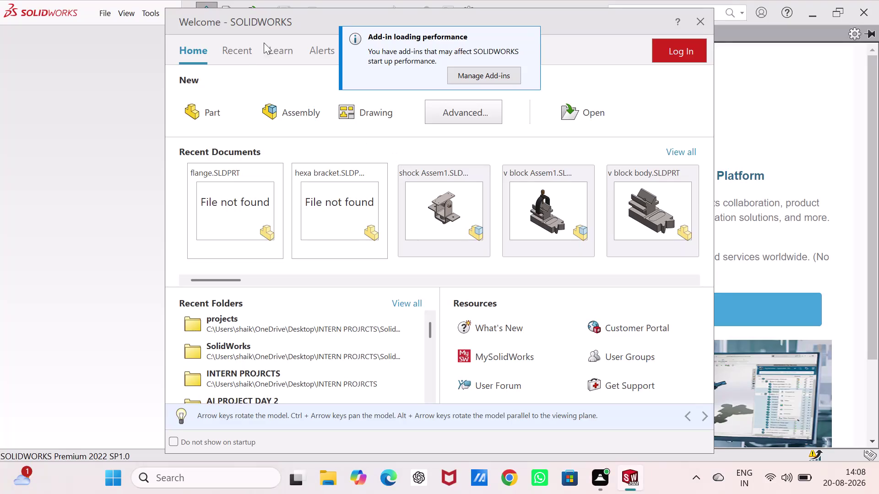
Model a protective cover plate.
Create a new blank part document from the Welcome dialog.
click(239, 100)
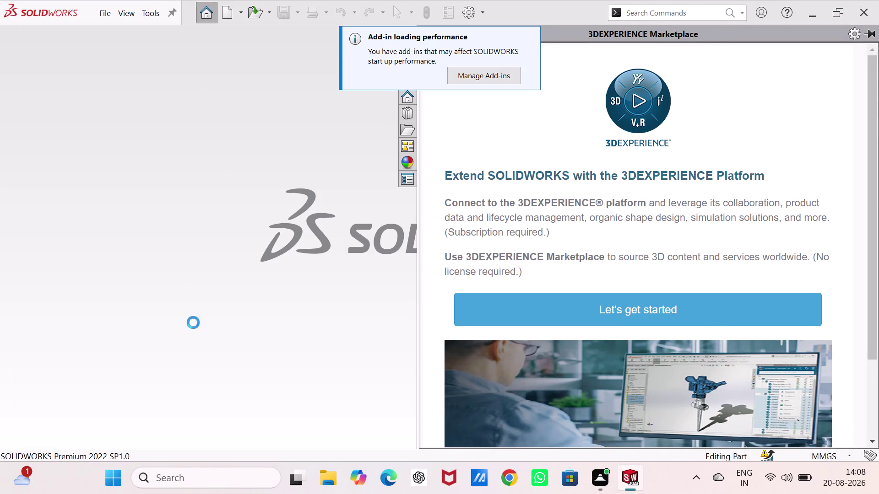
double_click(304, 202)
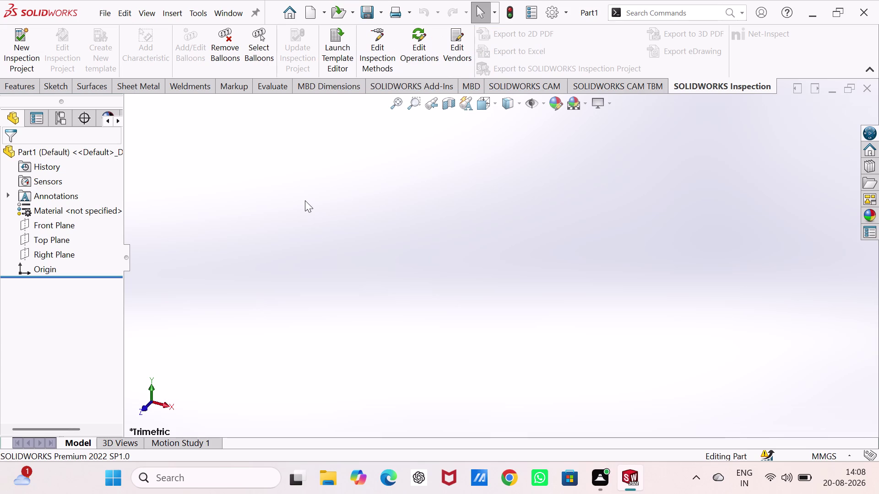
click(62, 82)
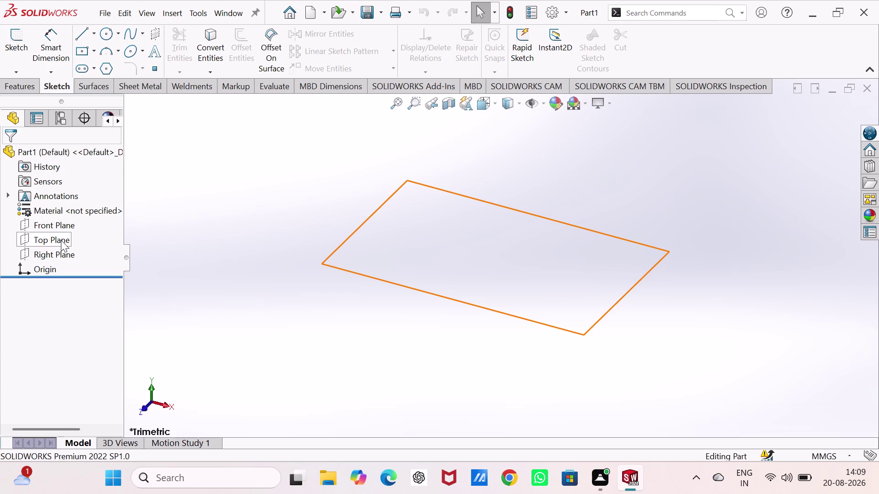
Start Sketch1 on the Top Plane.
click(61, 240)
click(72, 225)
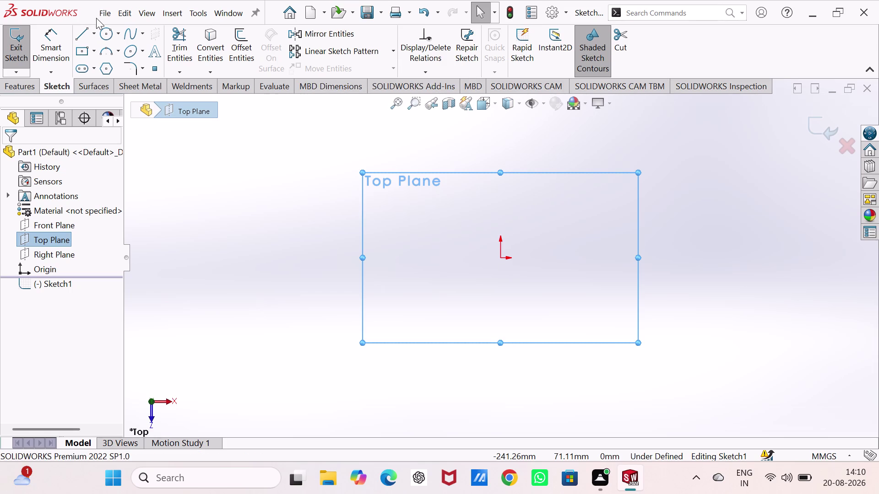
click(105, 28)
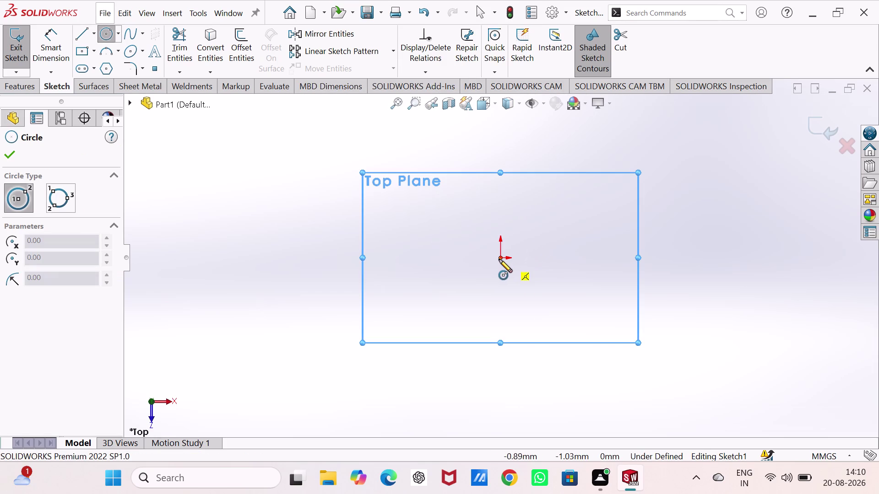
Draw two concentric circles centred on the origin.
click(502, 257)
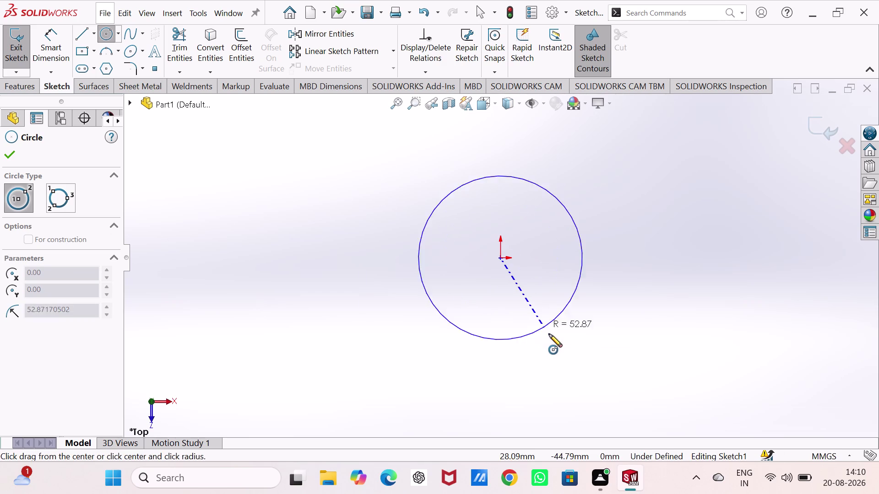
click(550, 334)
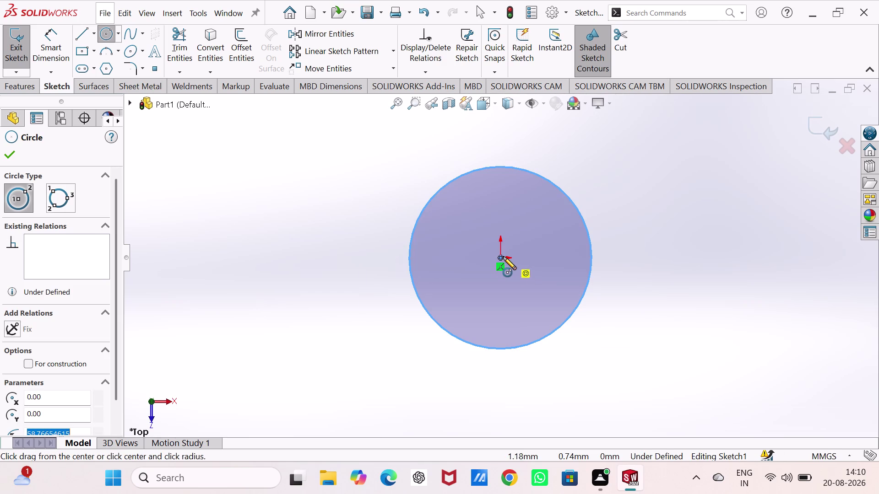
click(501, 257)
click(529, 301)
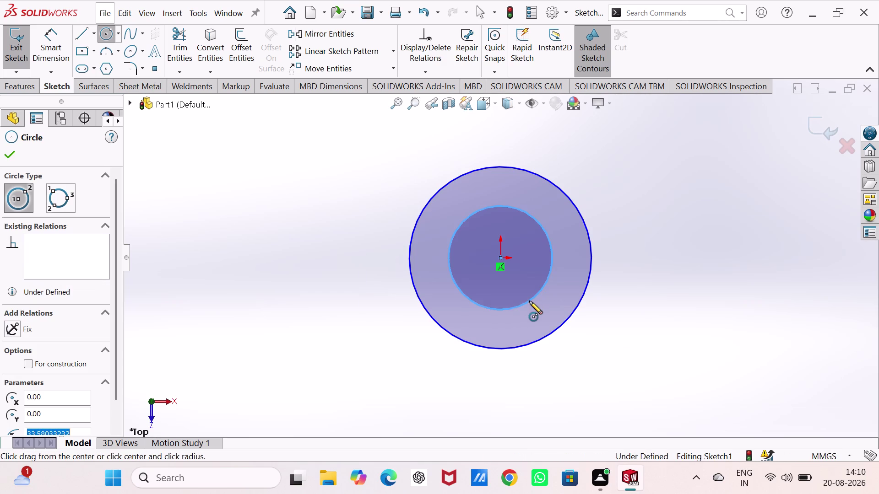
Dimension the inner circle to a 20 mm diameter.
right_drag(677, 279, 682, 127)
drag(546, 236, 559, 217)
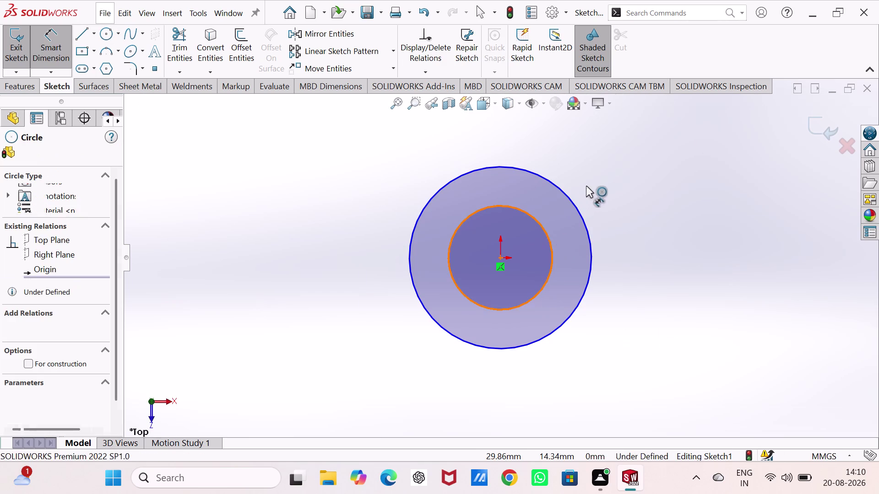
click(601, 160)
text(2)
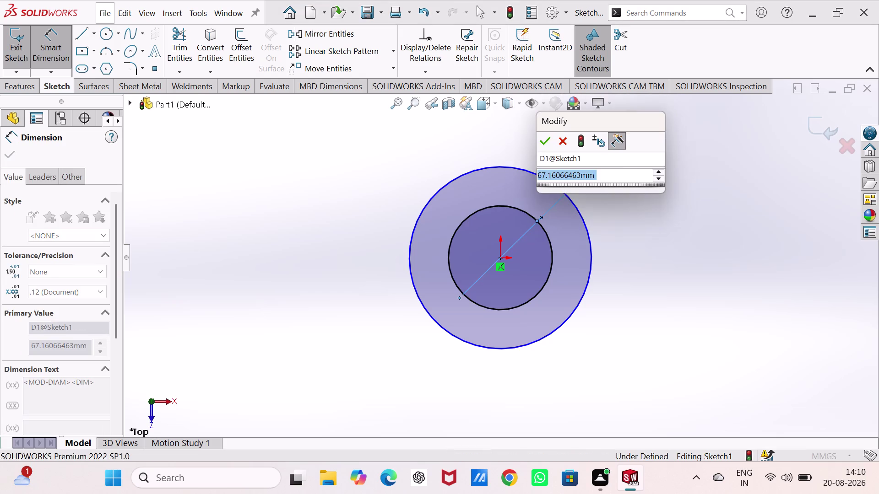
text(0)
key(Return)
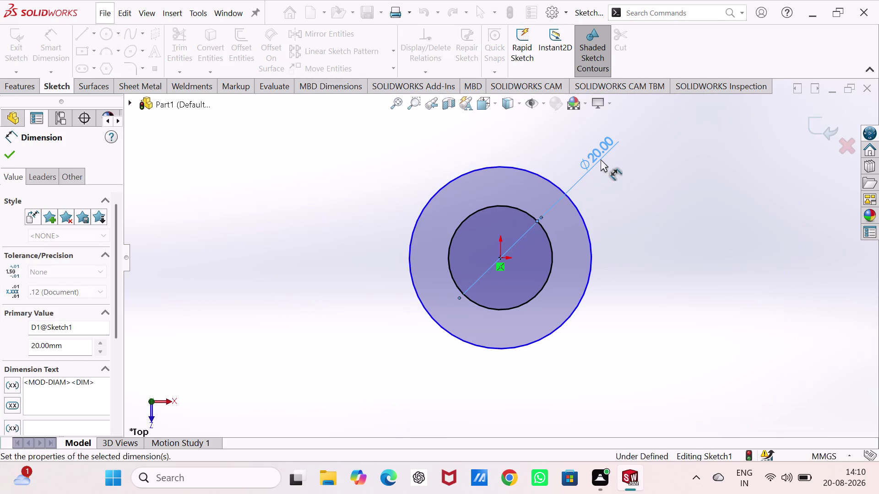
click(578, 205)
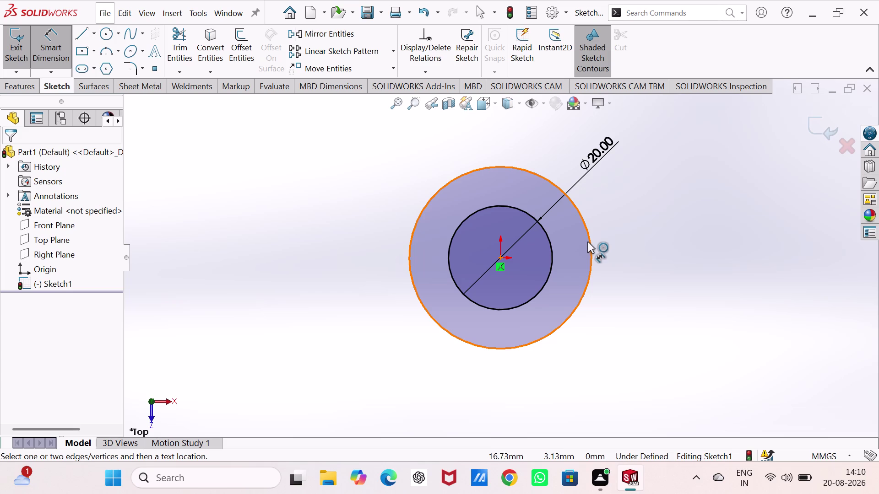
Dimension the outer circle to a 40 mm diameter.
click(591, 239)
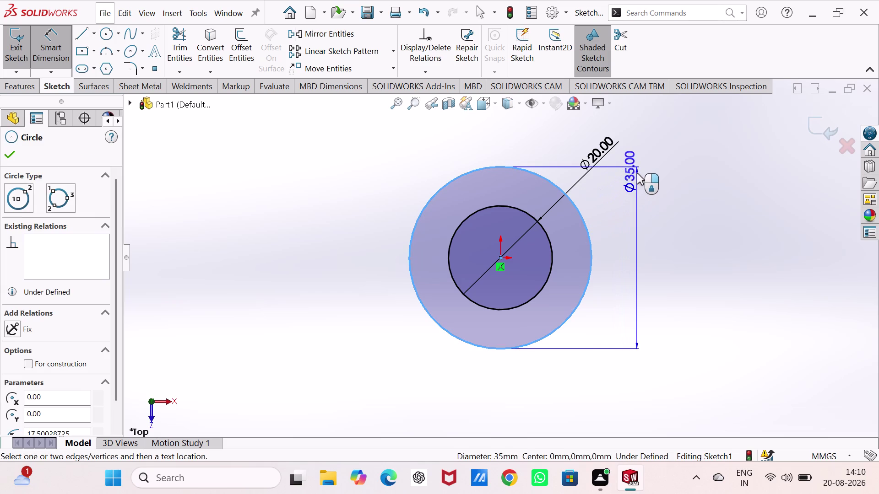
click(641, 151)
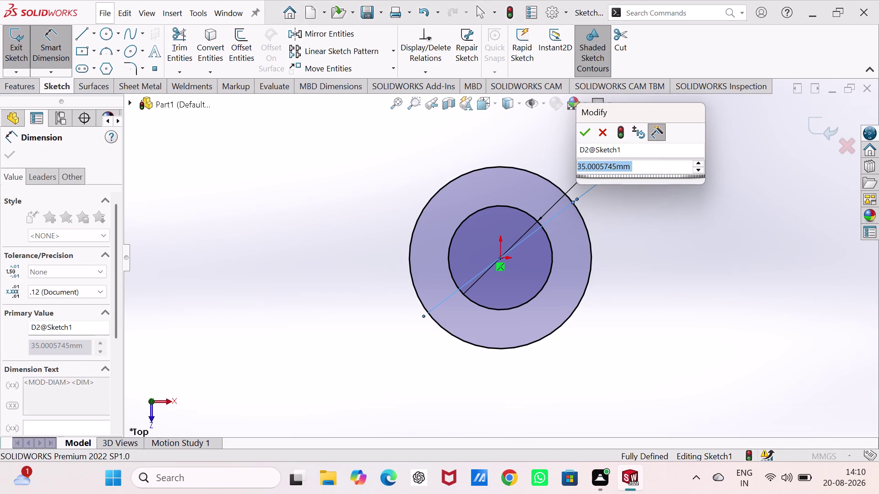
text(40)
key(Return)
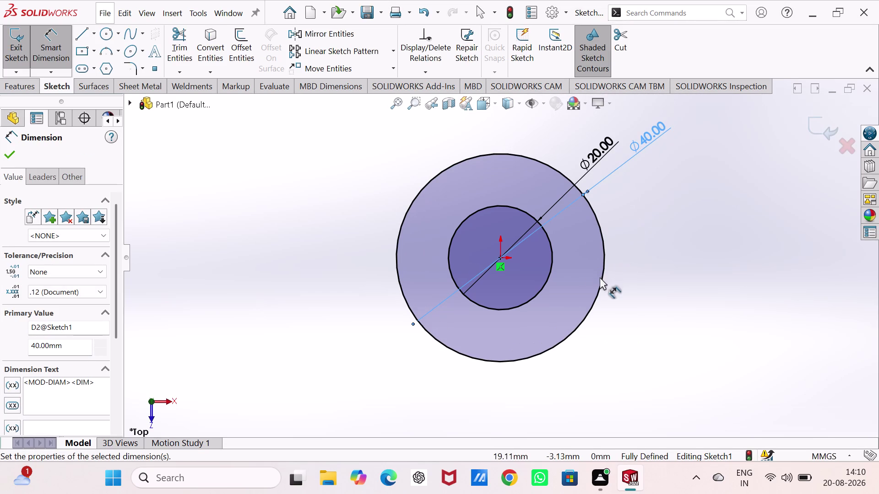
scroll(down, 3)
scroll(up, 3)
scroll(down, 3)
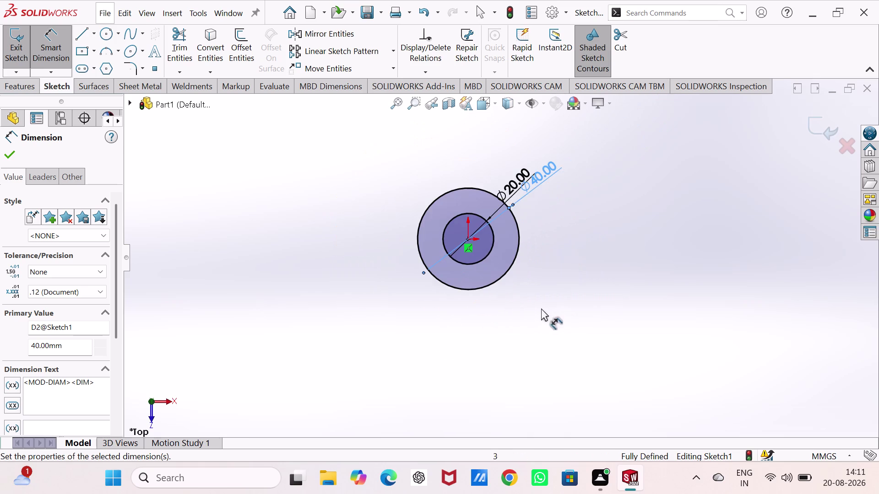
scroll(down, 3)
scroll(up, 3)
scroll(down, 3)
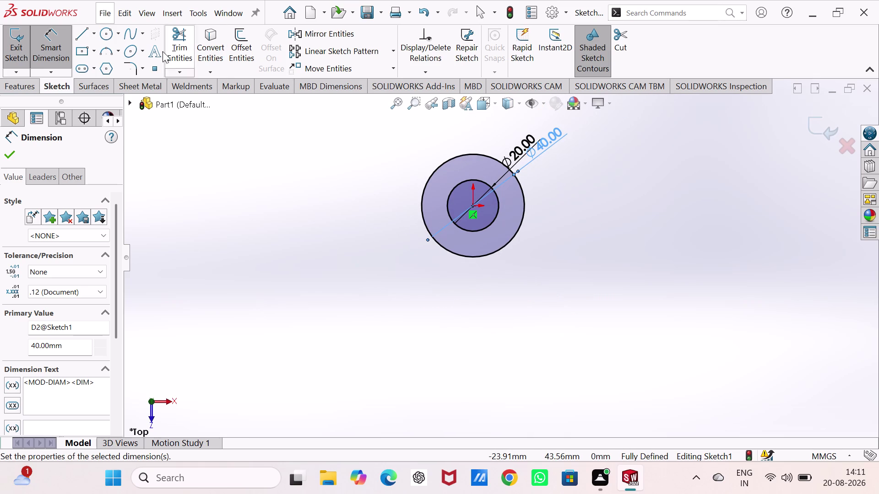
click(94, 31)
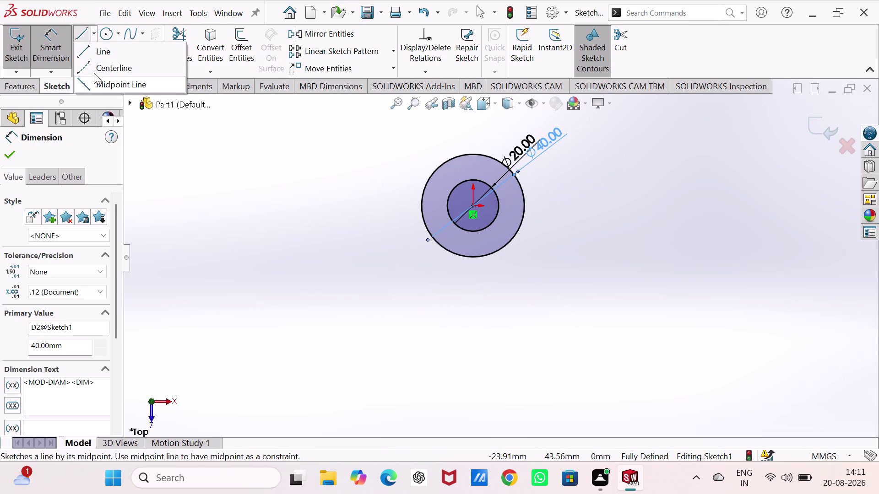
Draw a vertical centerline from the origin down well below the circles.
click(97, 66)
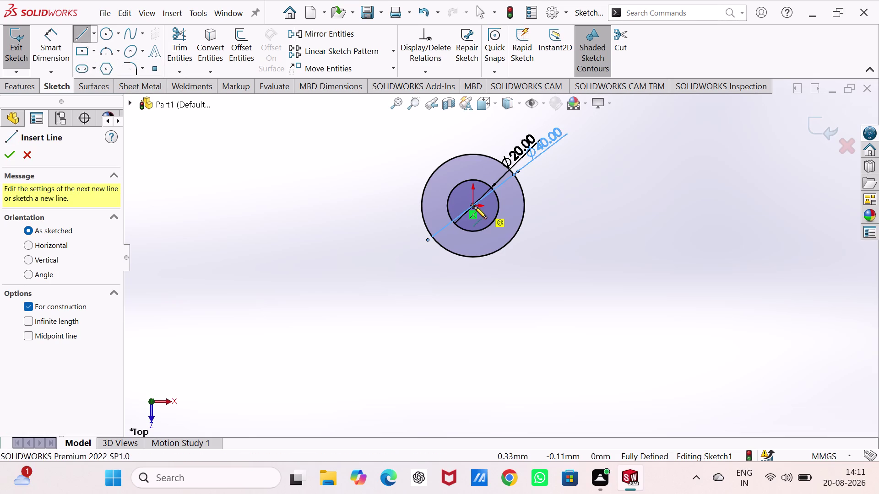
click(474, 206)
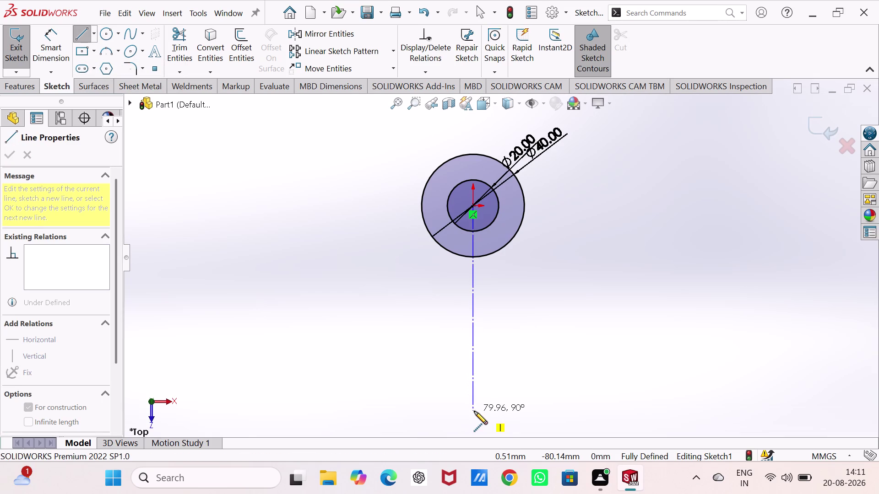
scroll(up, 3)
scroll(down, 3)
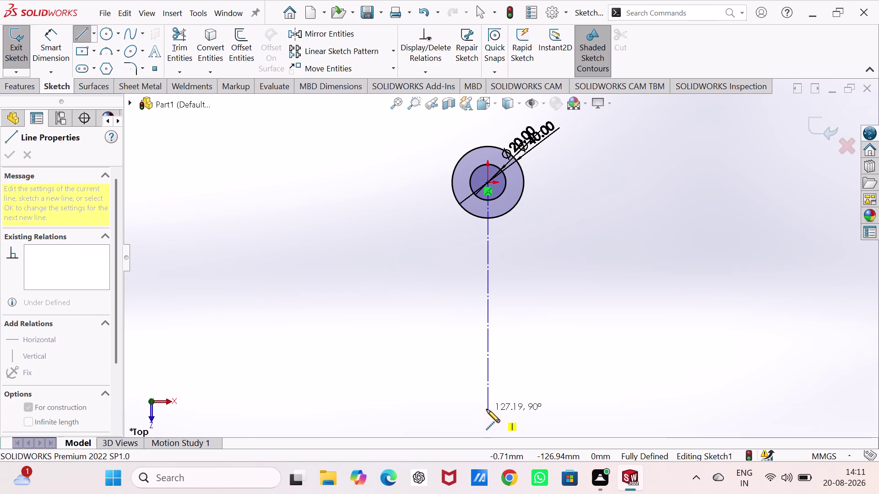
click(487, 409)
right_click(587, 272)
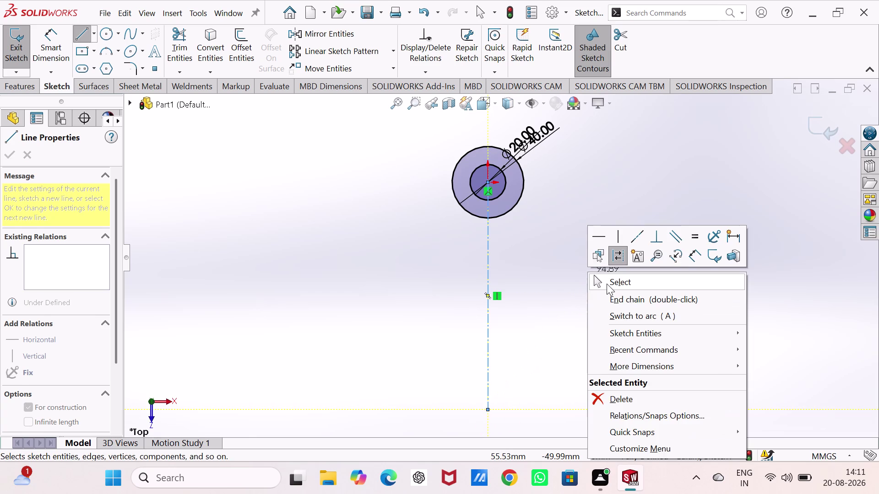
click(607, 283)
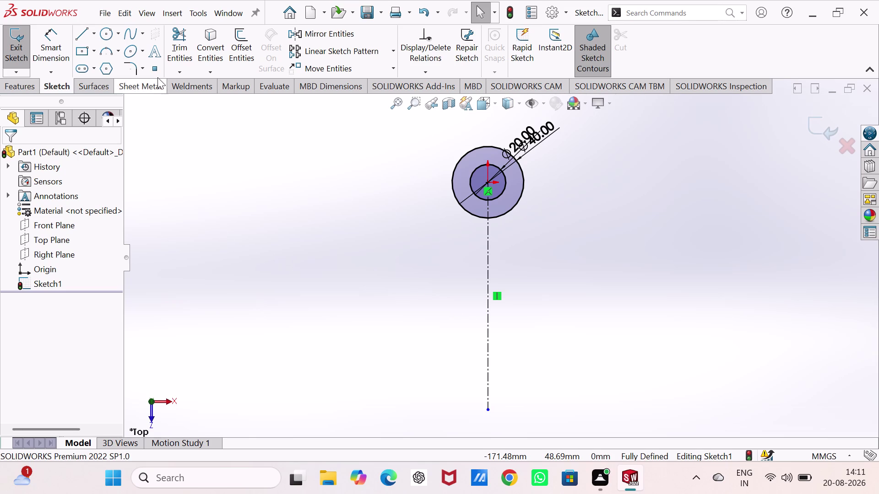
click(92, 30)
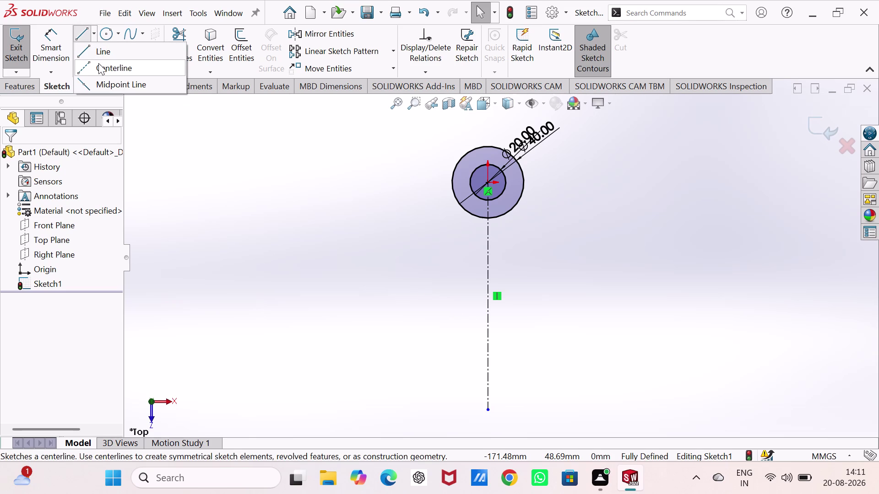
Draw three concentric circles around a new centre below-left of the origin.
click(104, 28)
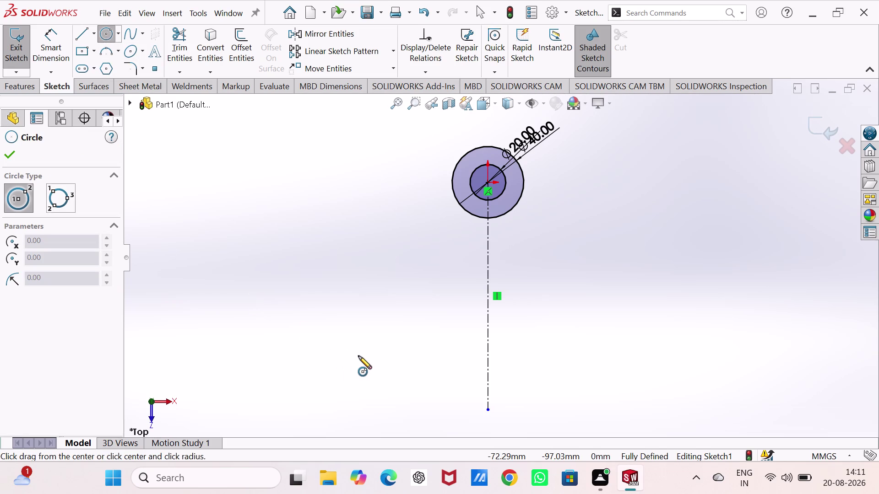
click(358, 356)
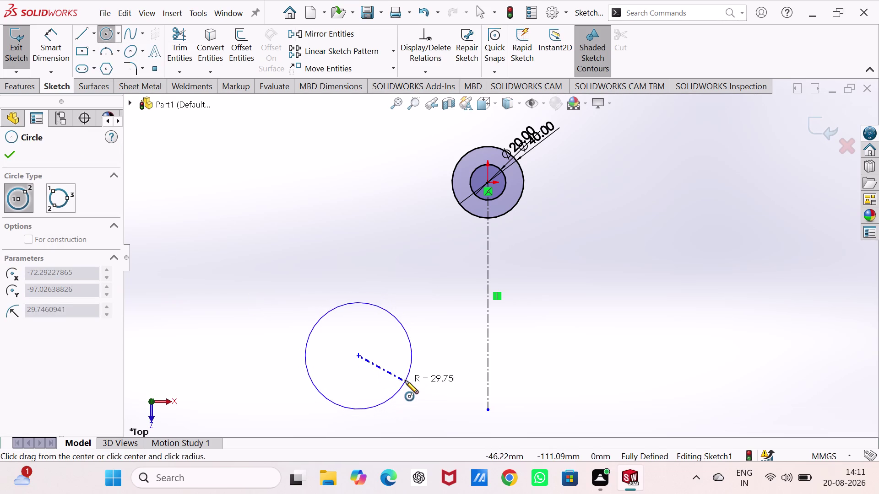
click(408, 379)
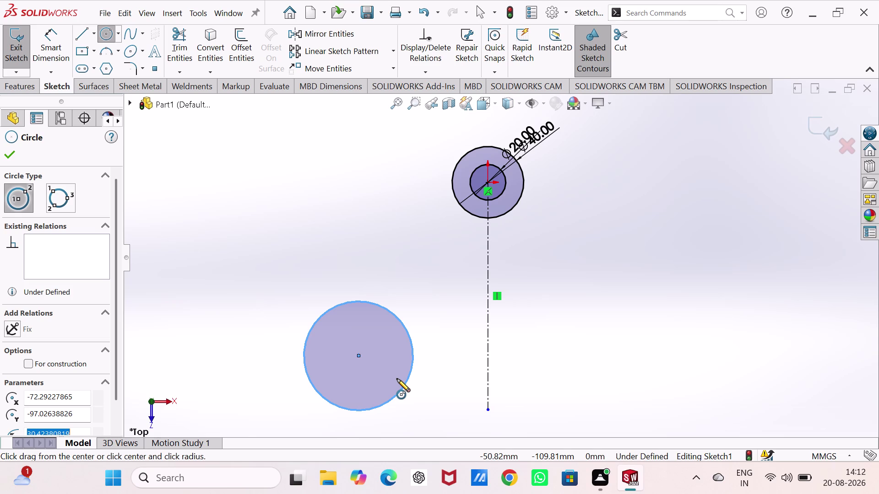
click(357, 355)
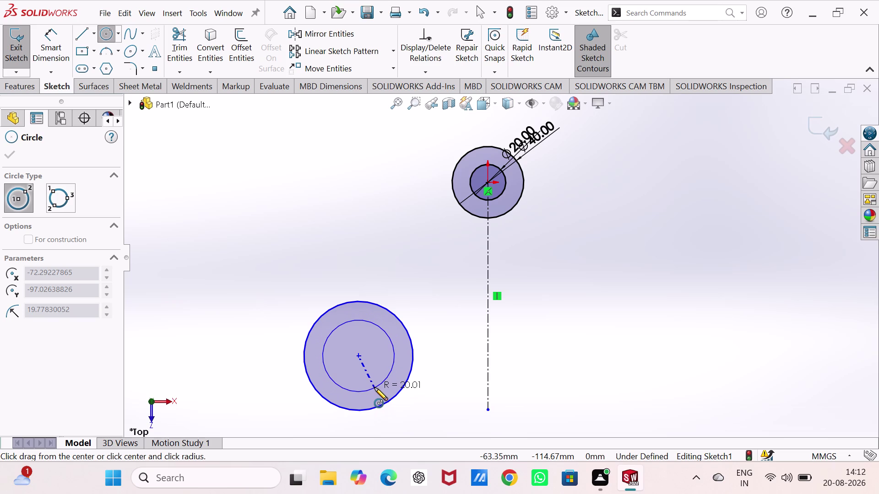
click(374, 388)
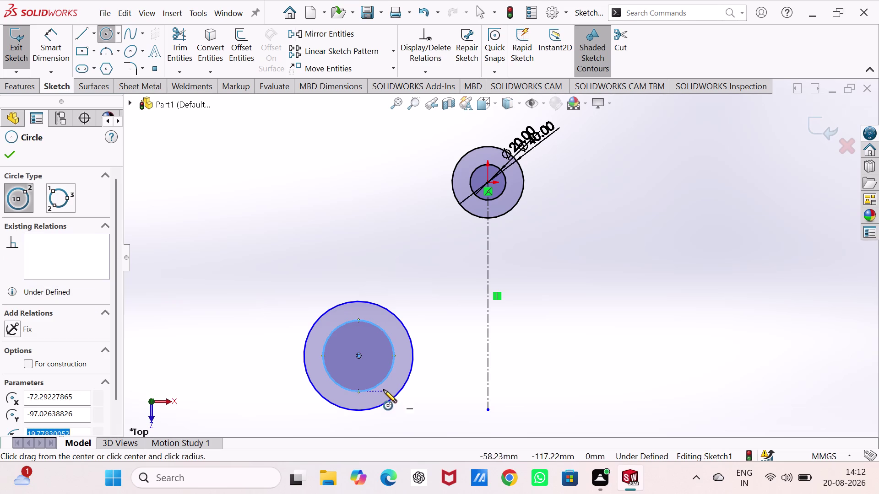
click(358, 356)
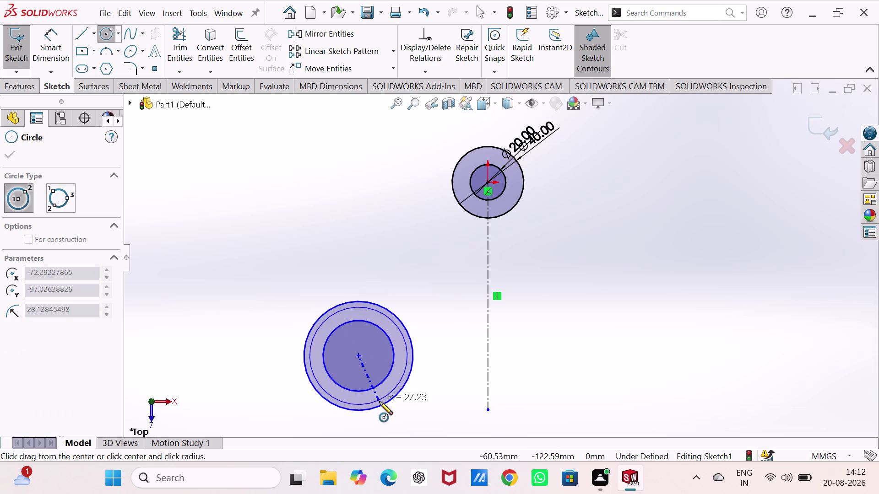
click(379, 397)
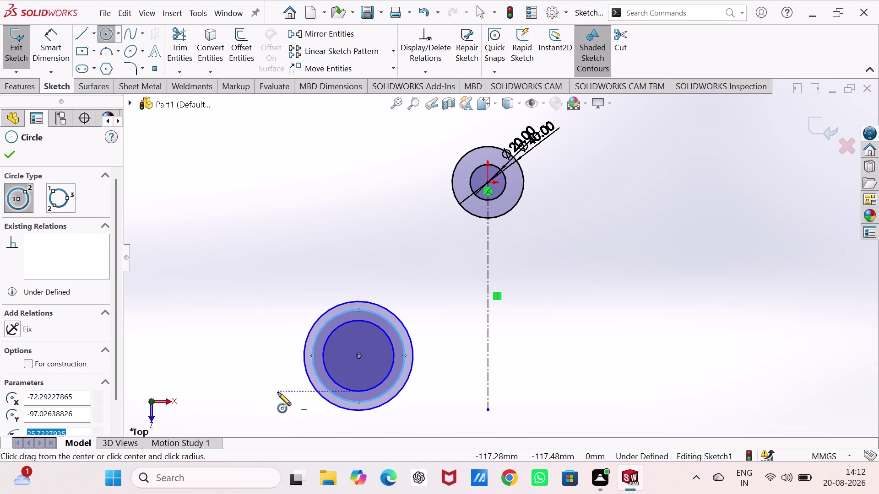
right_drag(280, 375, 306, 248)
click(320, 315)
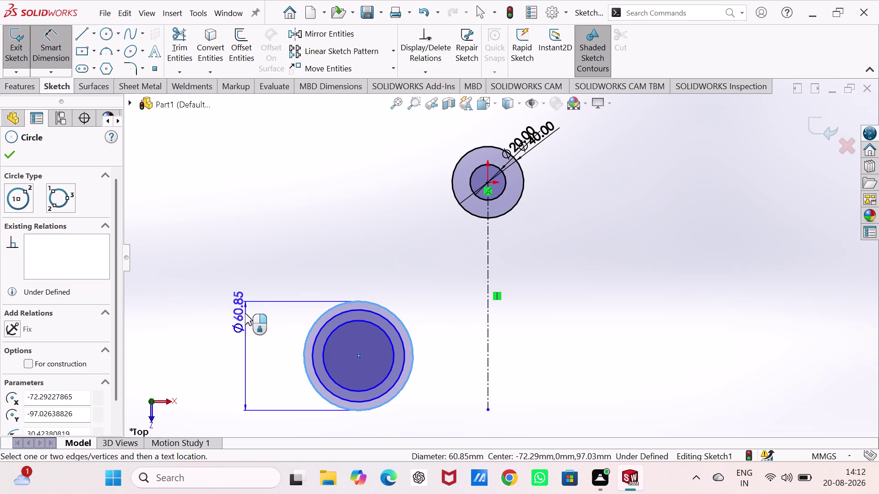
Dimension the lower outer and middle circles to Ø40 and Ø30 mm.
click(233, 340)
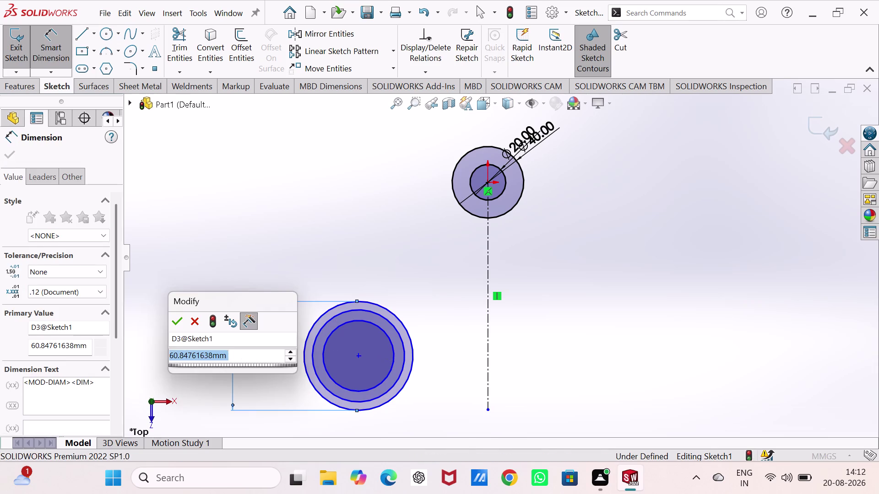
key(4)
key(0)
key(Return)
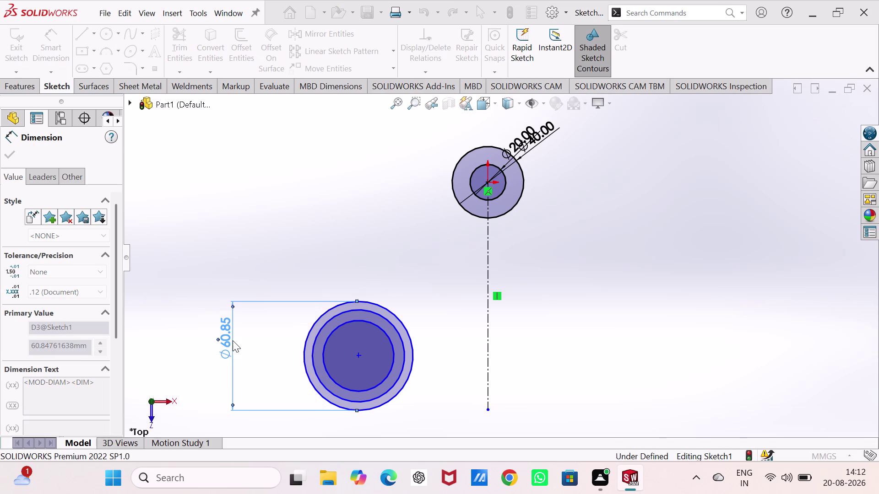
click(318, 331)
click(272, 349)
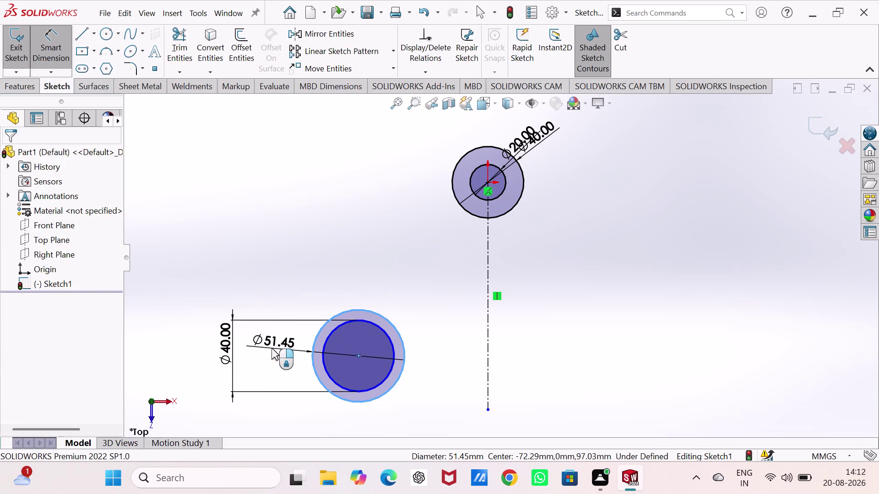
text(3)
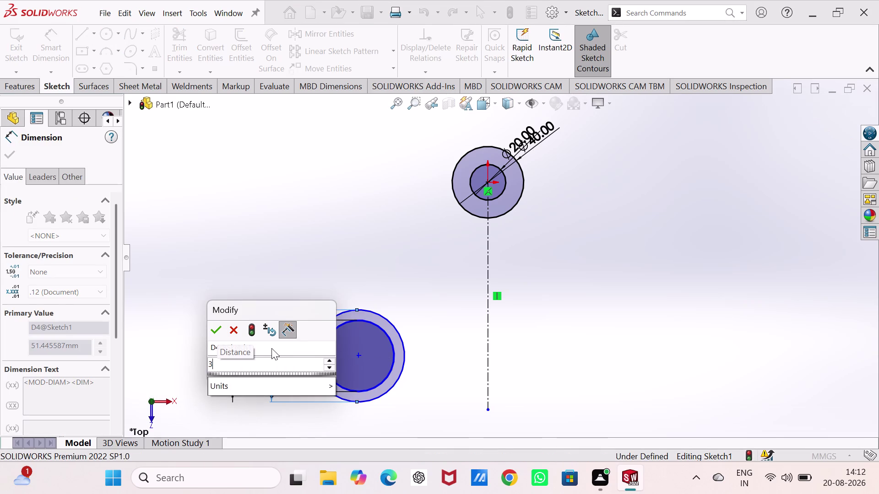
text(0)
key(Return)
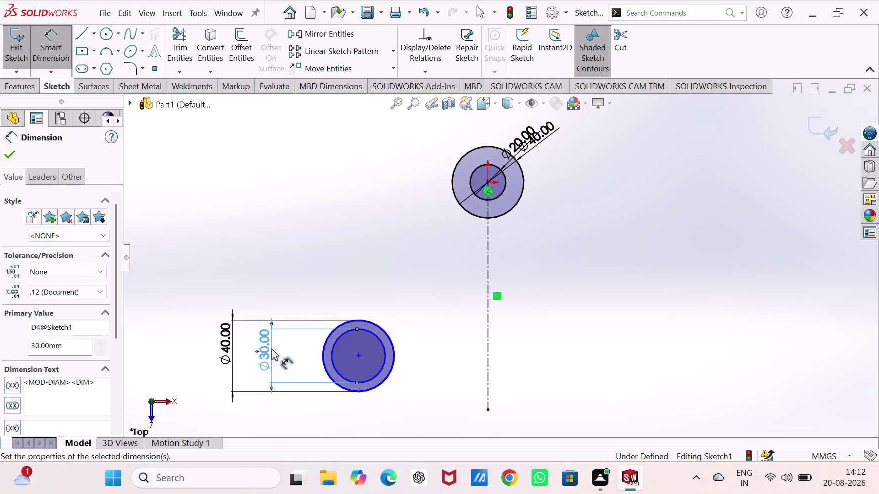
Cancel repeated dimension attempts on the middle and outer circles.
scroll(up, 3)
scroll(down, 3)
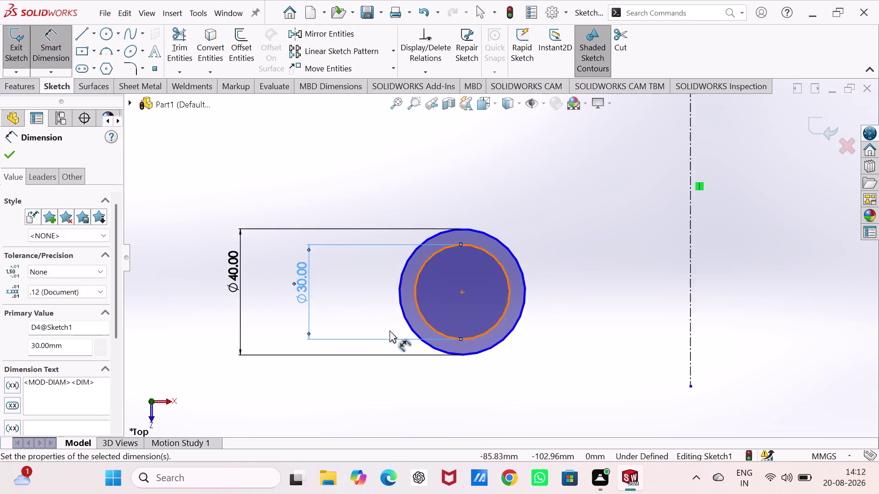
scroll(down, 3)
click(454, 247)
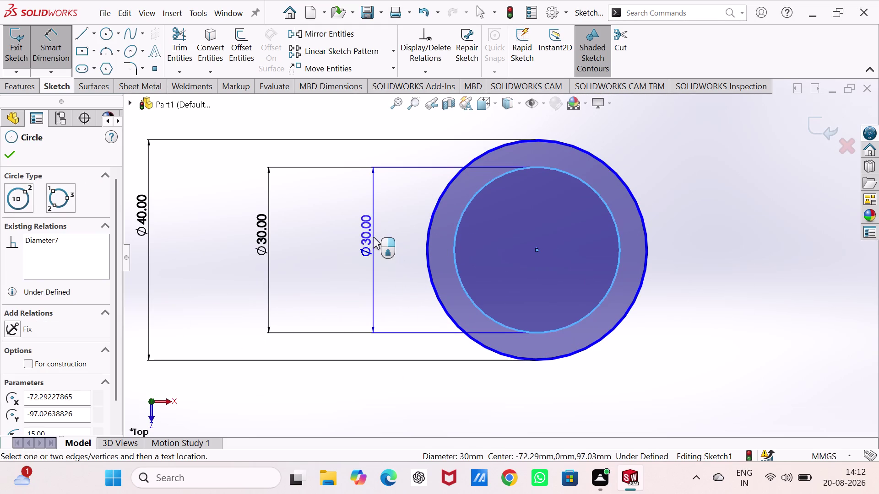
key(Escape)
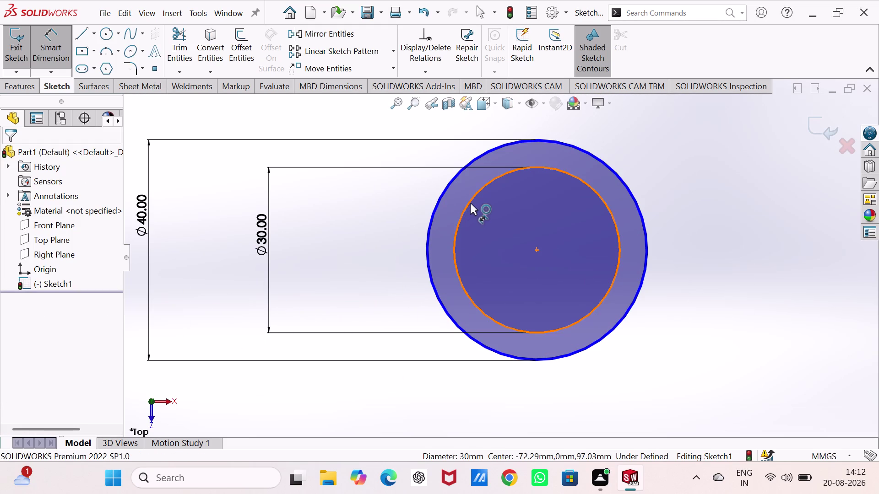
click(470, 203)
key(Escape)
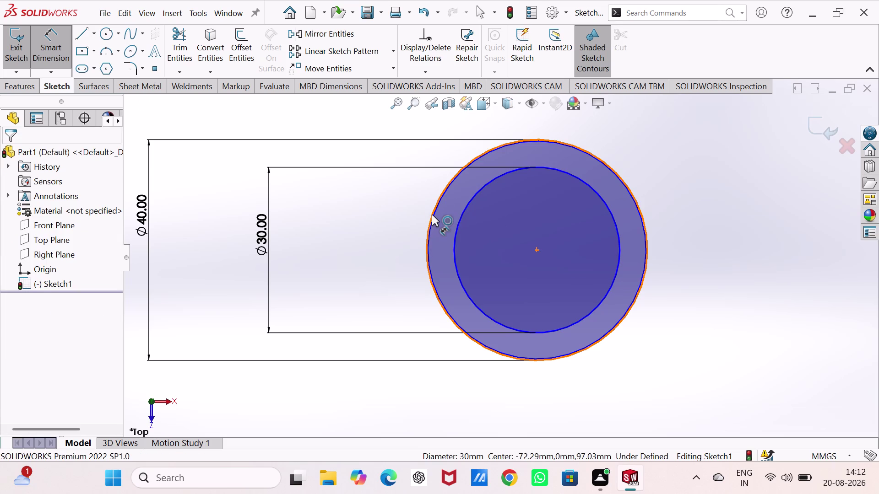
click(433, 214)
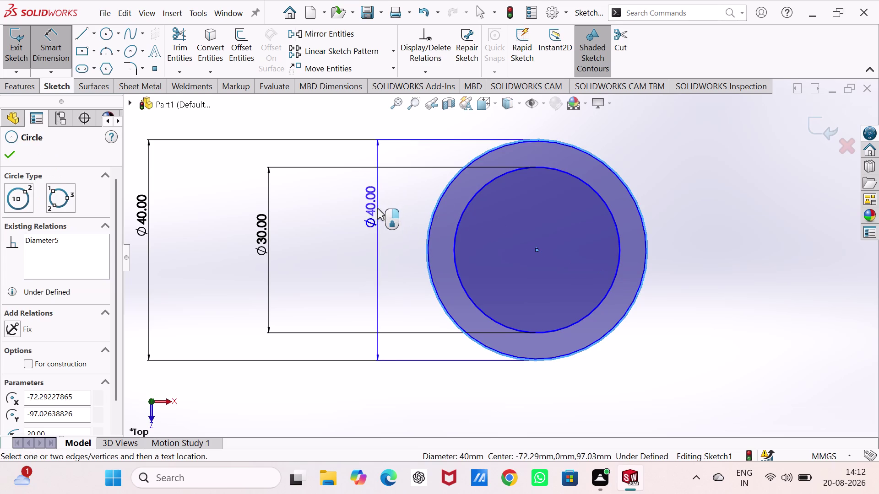
key(Escape)
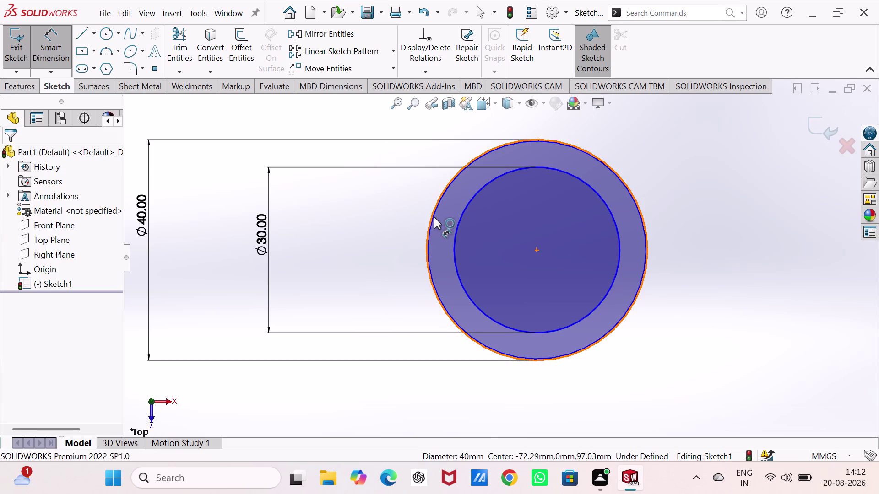
click(436, 219)
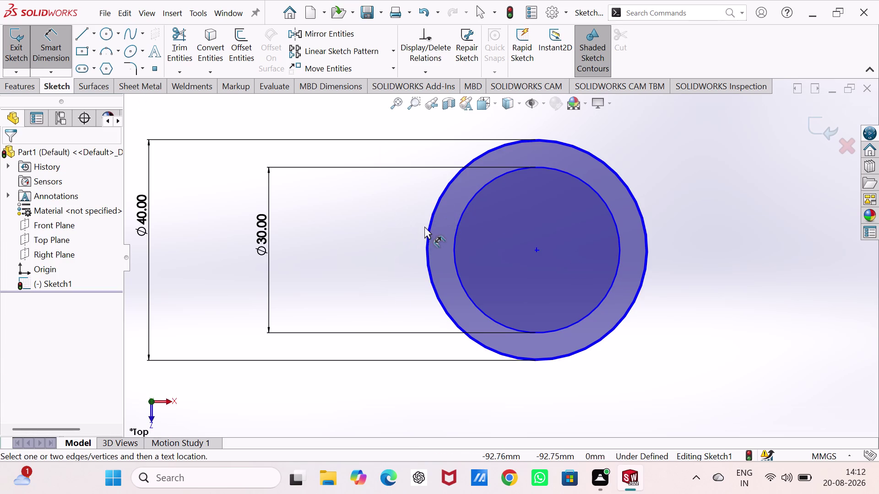
Dimension the innermost lower circle to a 20 mm diameter.
click(433, 224)
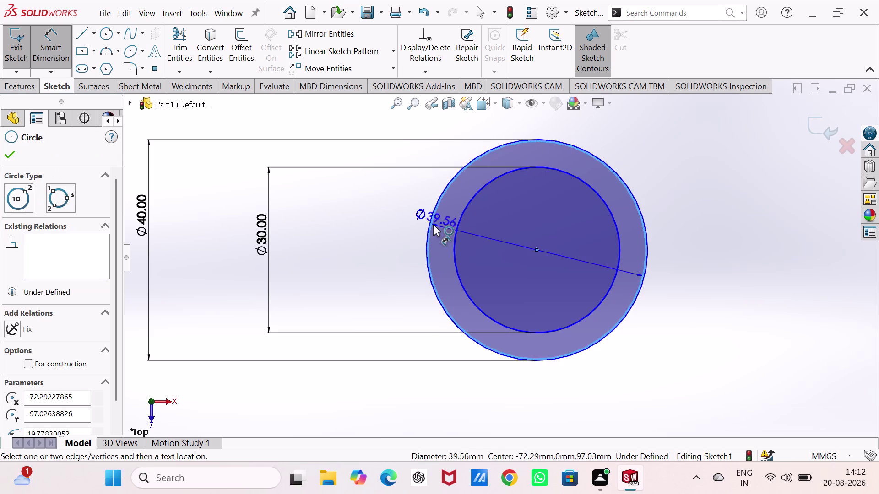
click(363, 228)
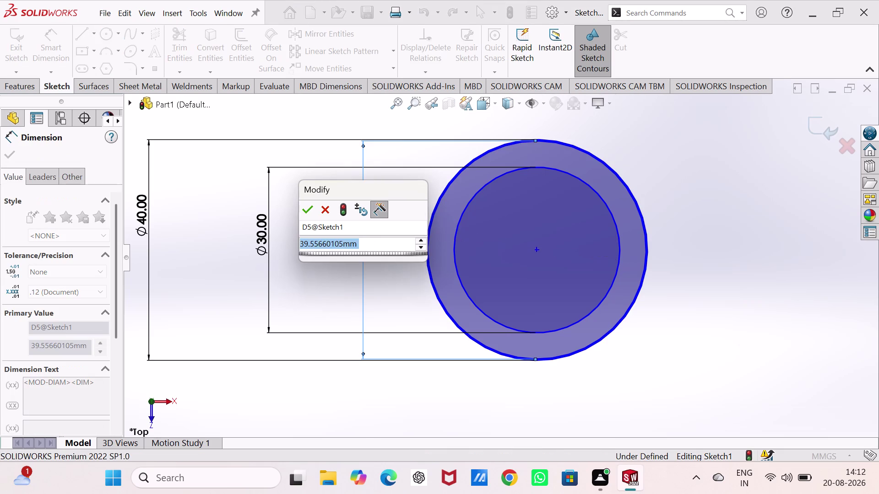
text(20)
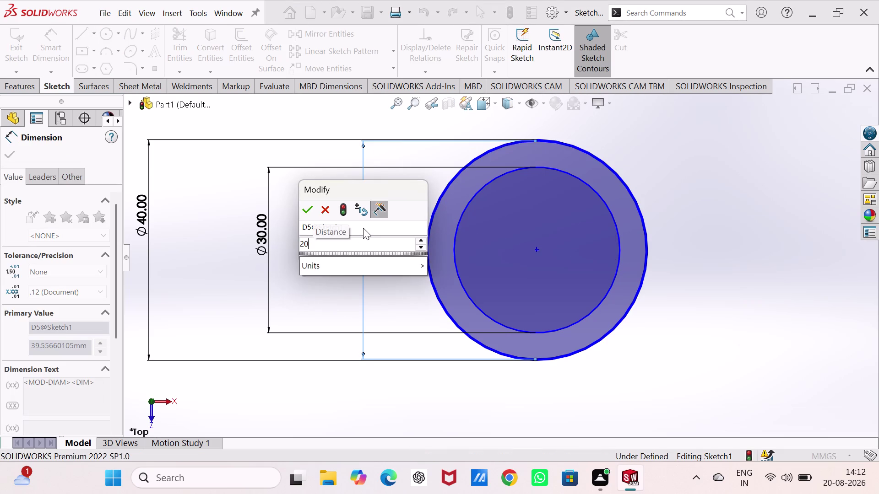
key(Return)
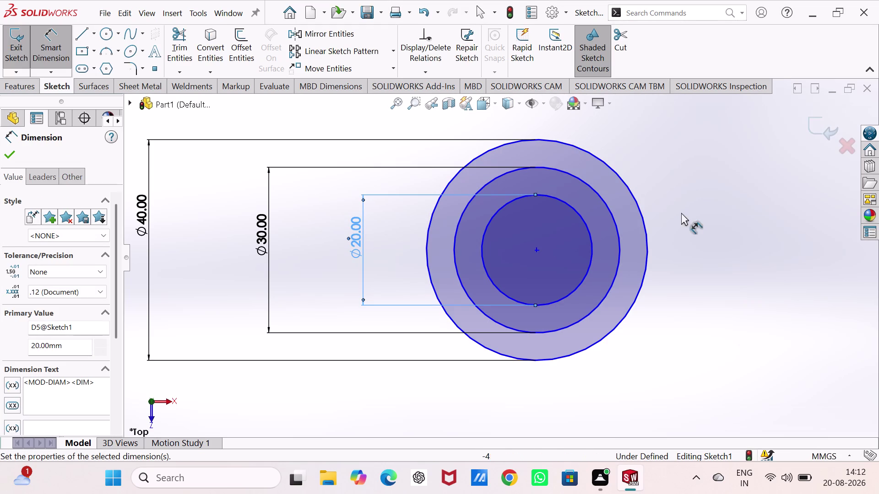
scroll(up, 3)
scroll(up, 3)
scroll(up, 3)
scroll(down, 3)
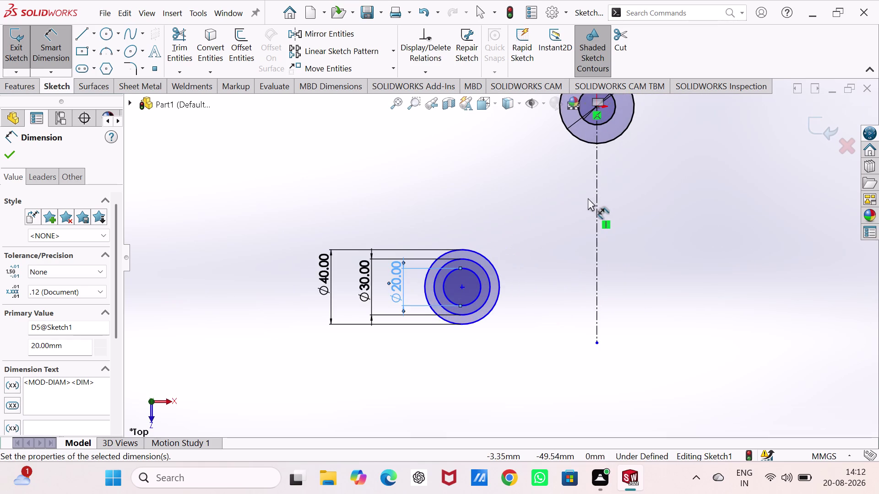
scroll(up, 3)
scroll(down, 3)
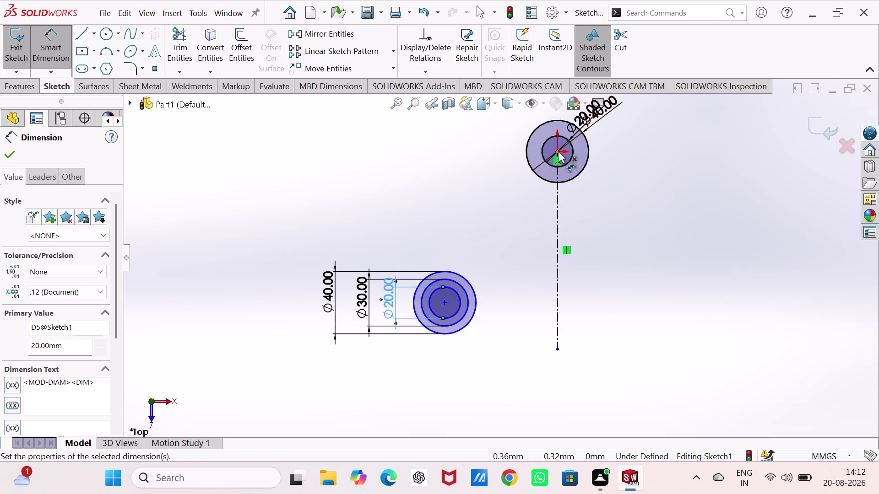
click(557, 152)
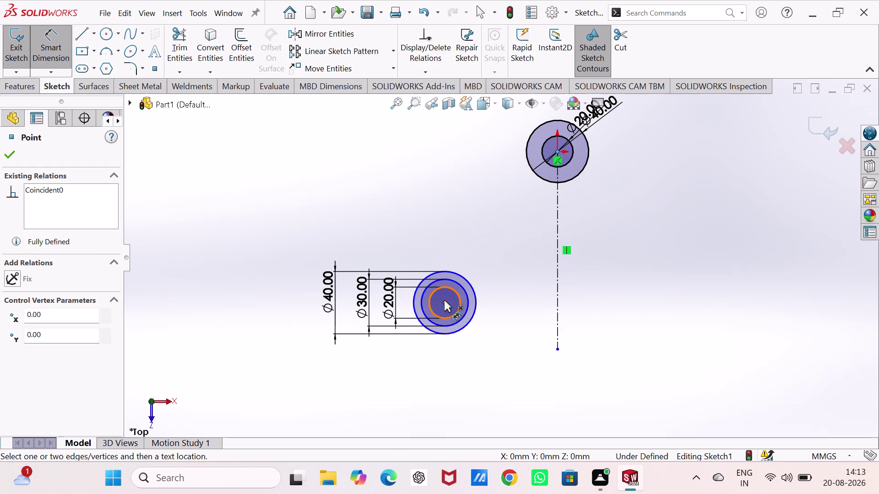
Set the vertical distance between the boss centres to 88 mm.
click(444, 300)
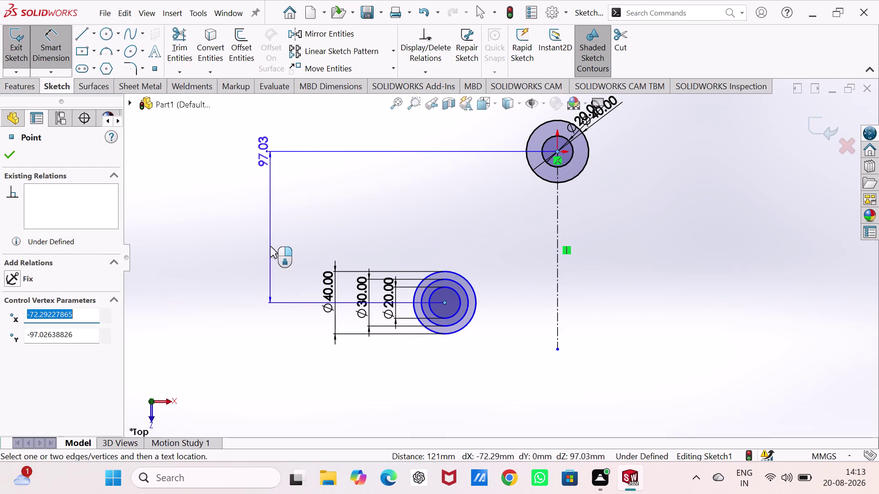
click(270, 246)
double_click(270, 247)
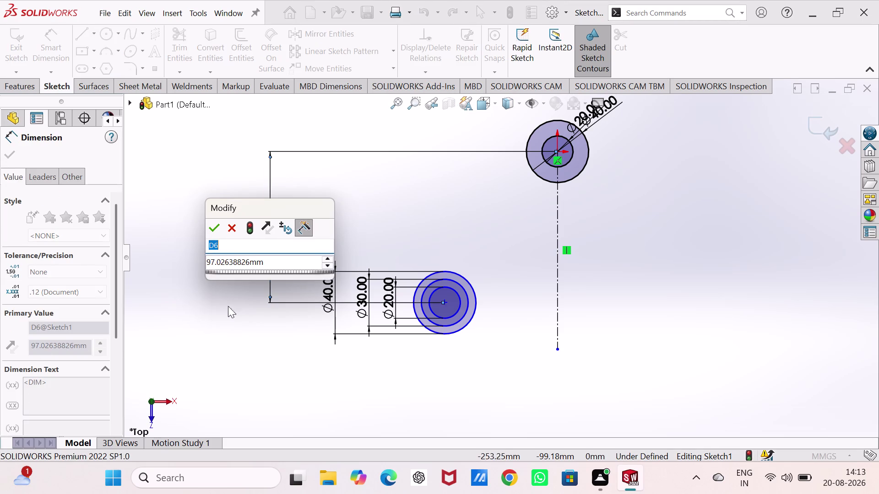
click(278, 261)
click(279, 261)
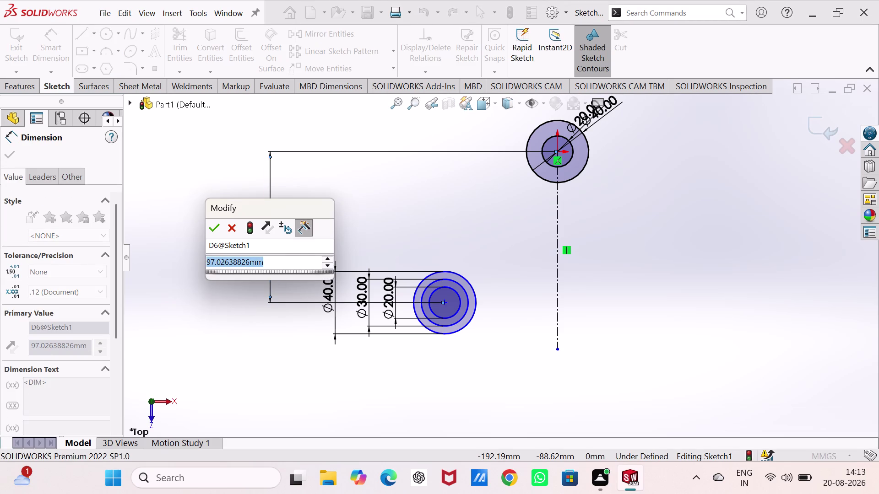
text(88)
key(Return)
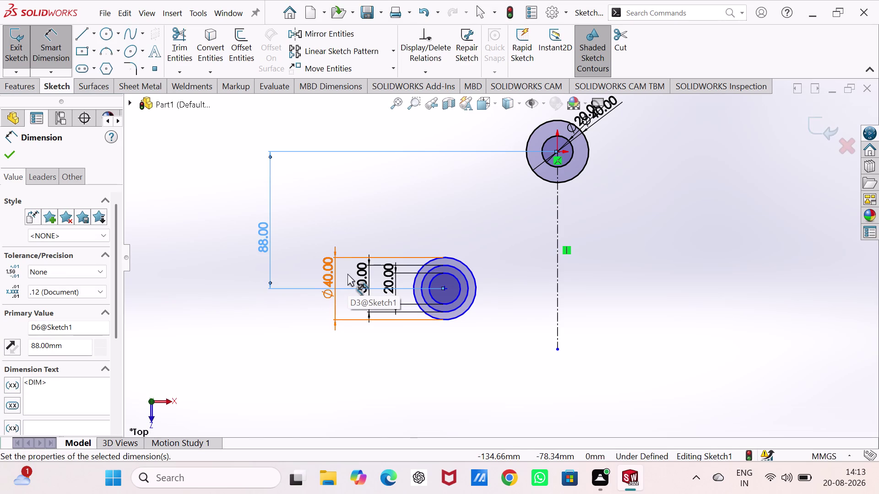
Set the horizontal distance between the boss centres to 70 mm.
click(445, 287)
click(558, 152)
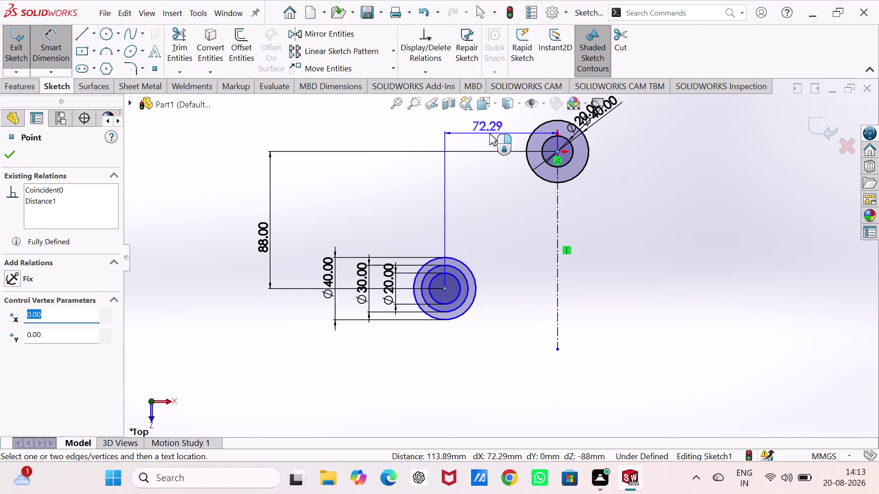
click(490, 133)
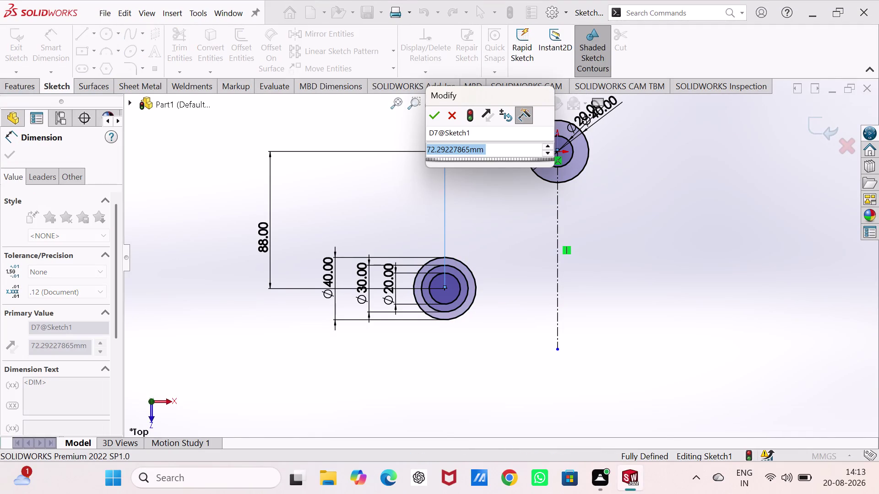
text(7)
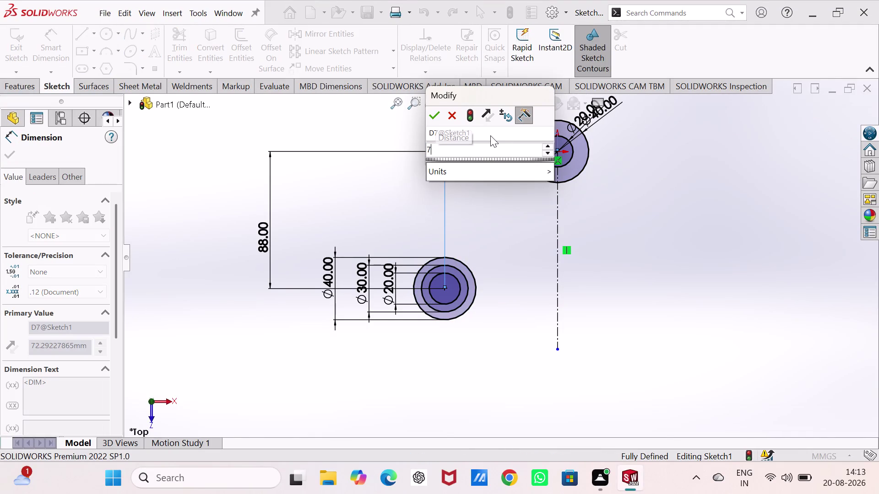
text(0)
key(Return)
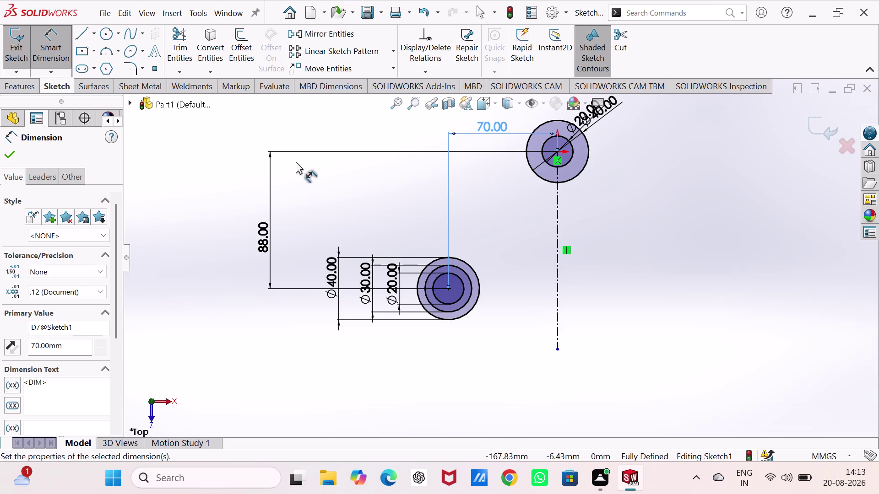
click(80, 33)
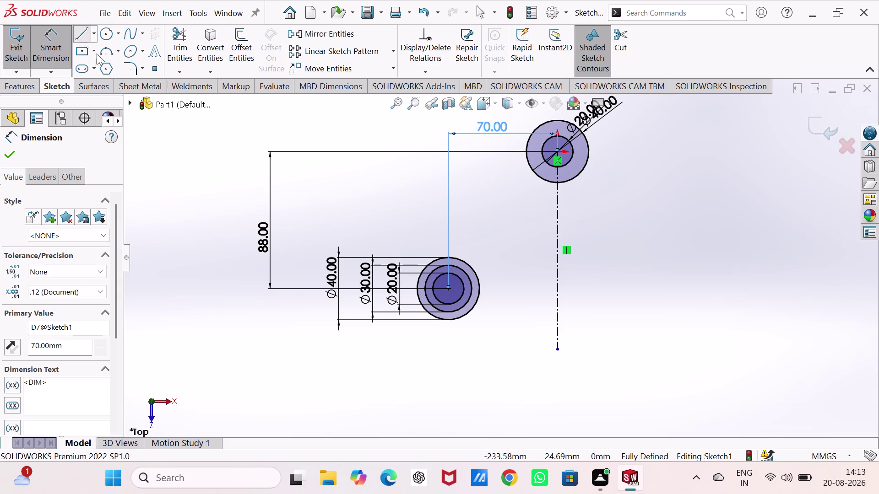
Sketch a vertical line up from the lower boss, continuing into a corner arc.
click(418, 290)
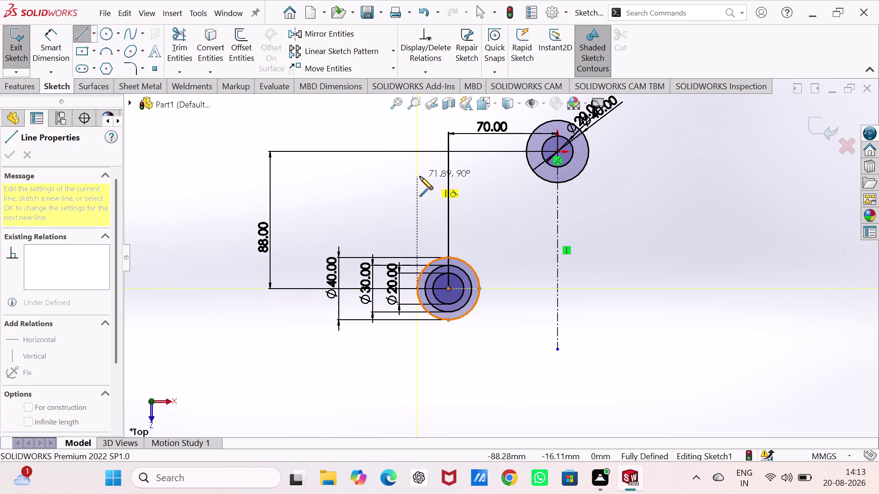
click(420, 177)
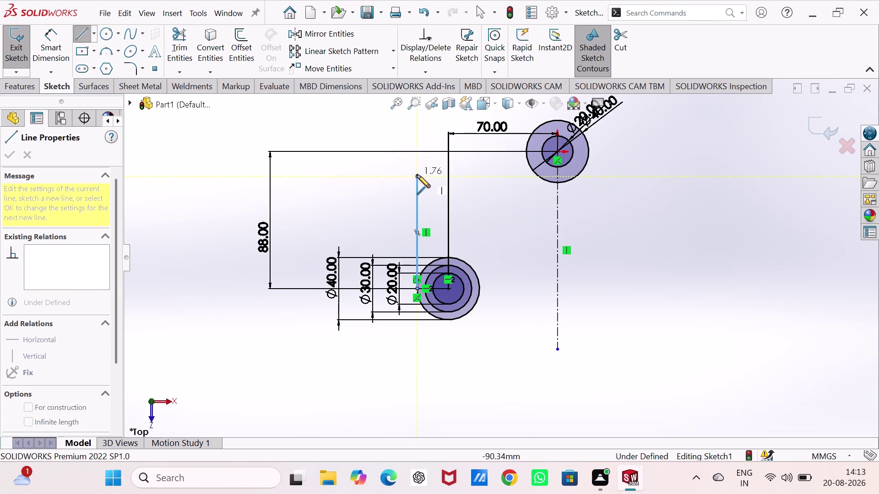
click(444, 144)
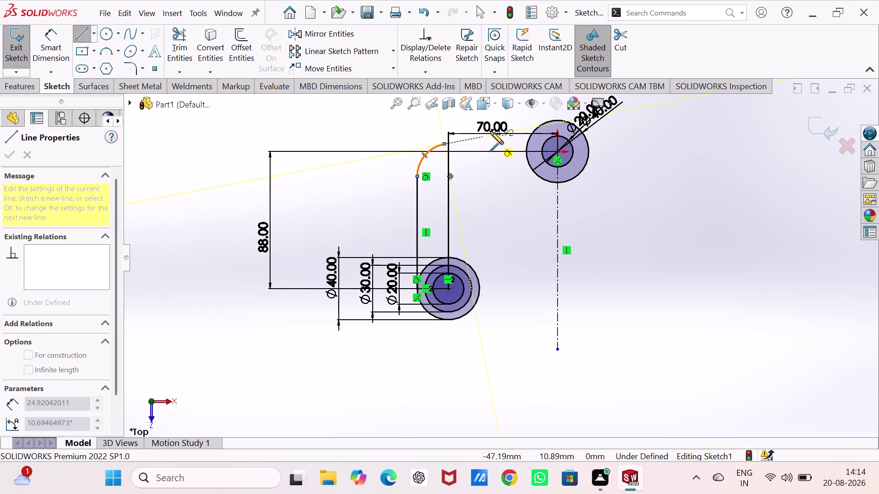
click(543, 124)
key(Escape)
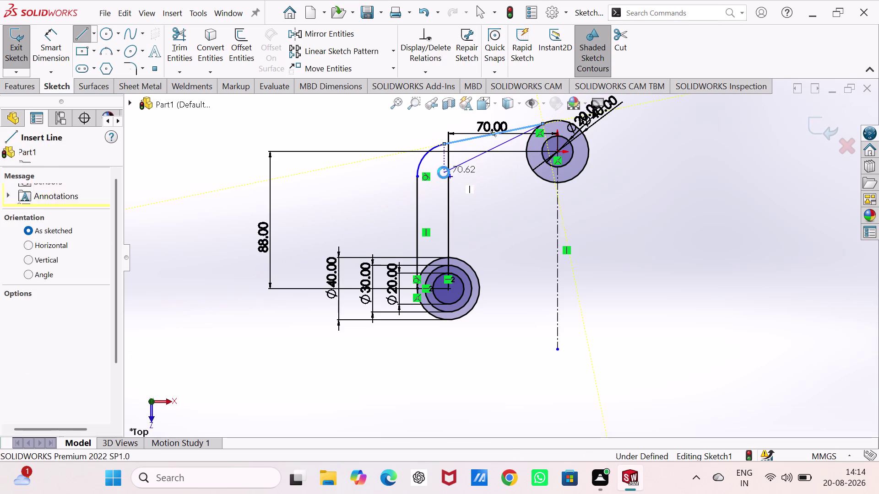
key(Escape)
click(443, 144)
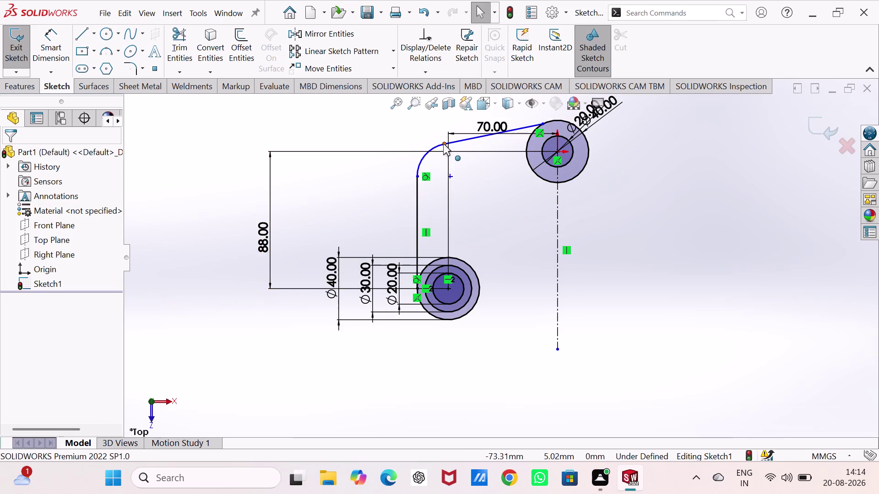
Make the arc tangent to the slanted line, and the line tangent to the upper outer circle.
click(475, 98)
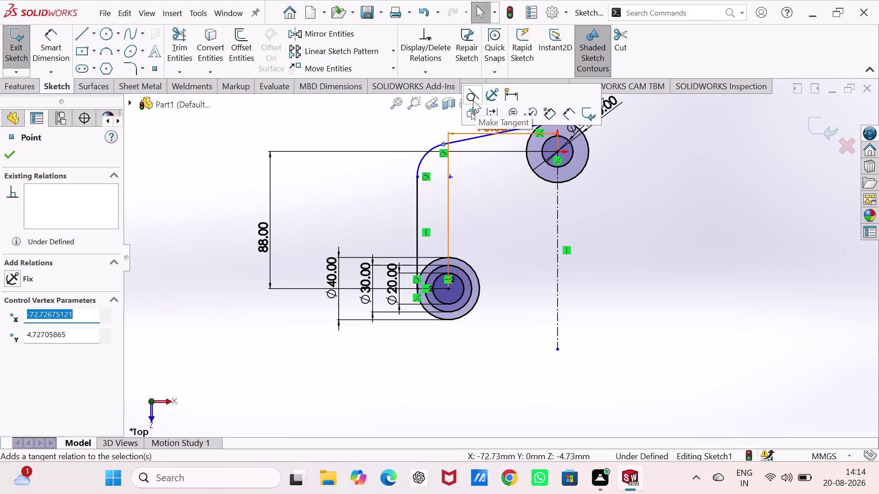
click(483, 178)
click(530, 124)
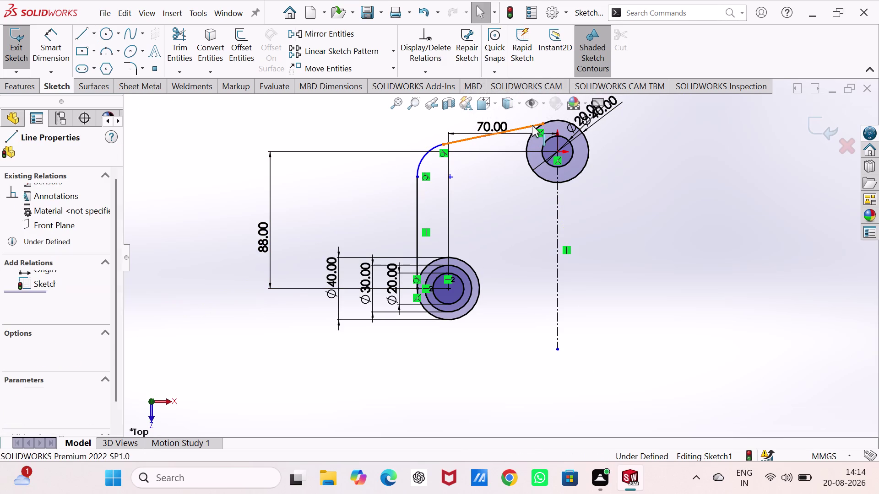
click(548, 121)
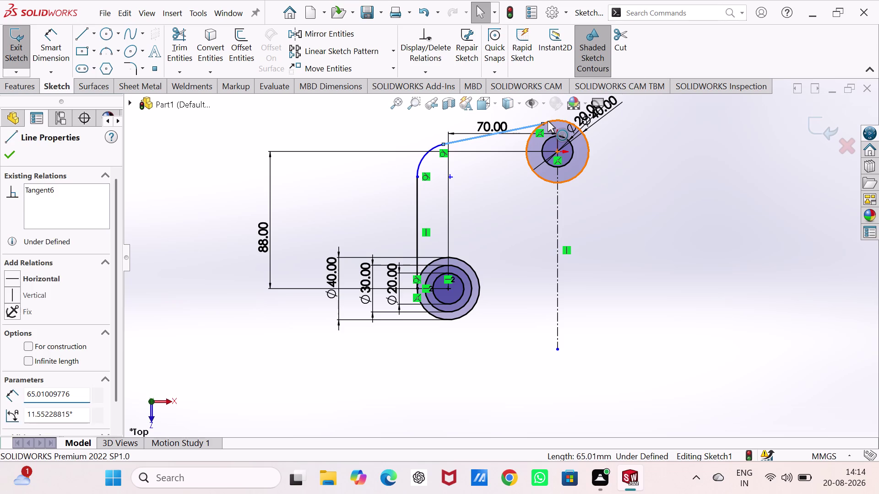
click(570, 68)
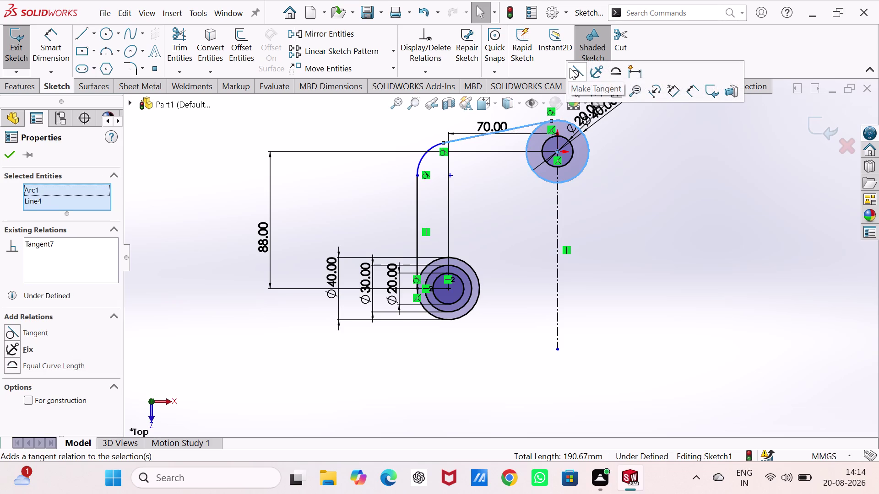
click(622, 177)
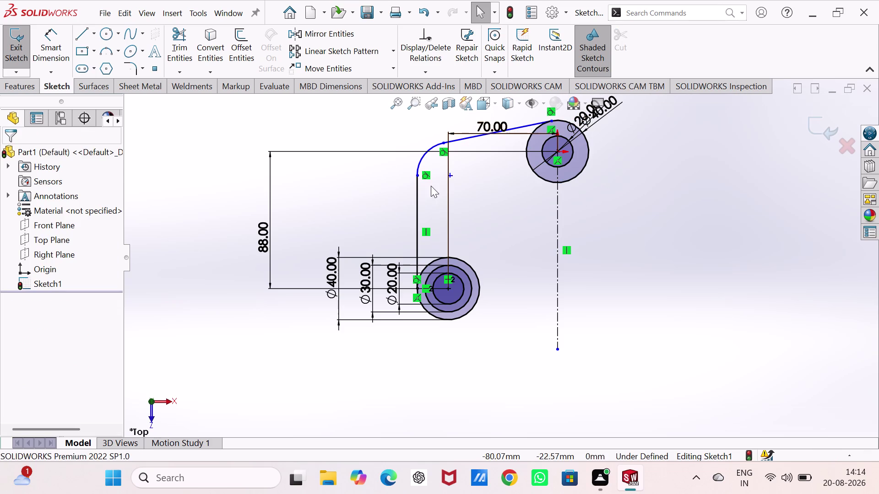
right_drag(294, 208, 311, 131)
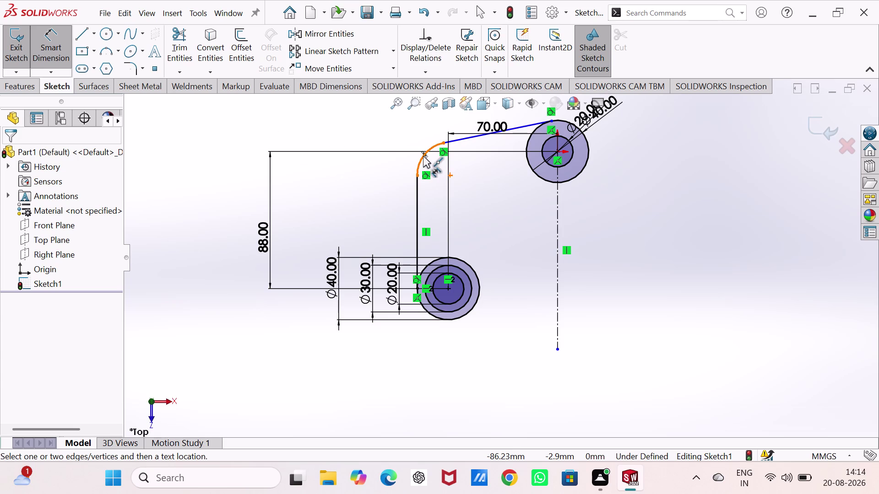
Add an R20 mm radius dimension to the corner arc.
click(422, 161)
click(383, 155)
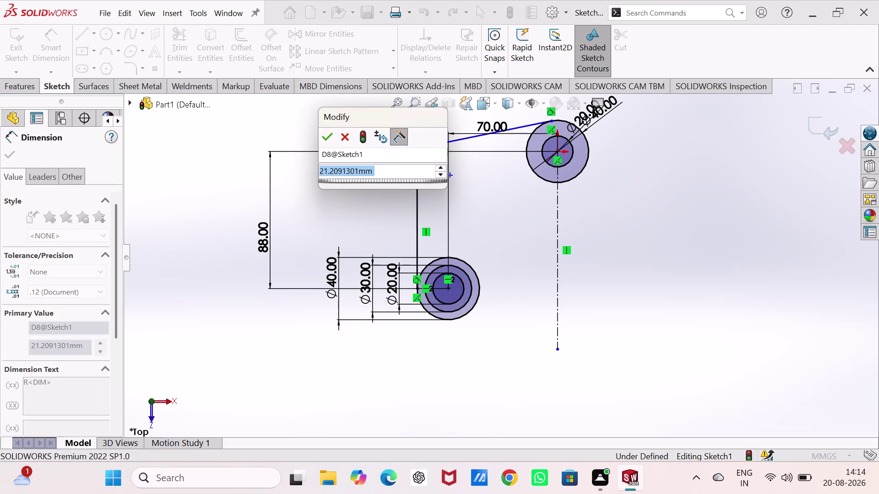
text(20)
key(Return)
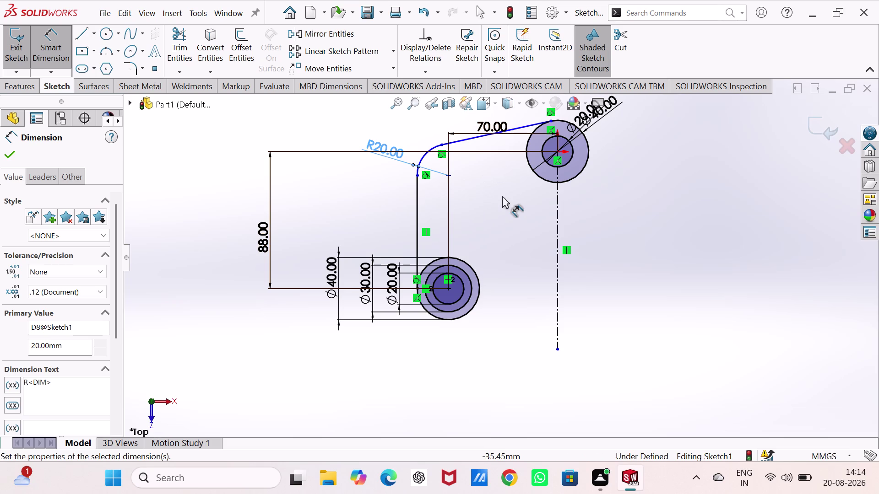
scroll(up, 3)
scroll(up, 3)
scroll(down, 3)
scroll(down, 3)
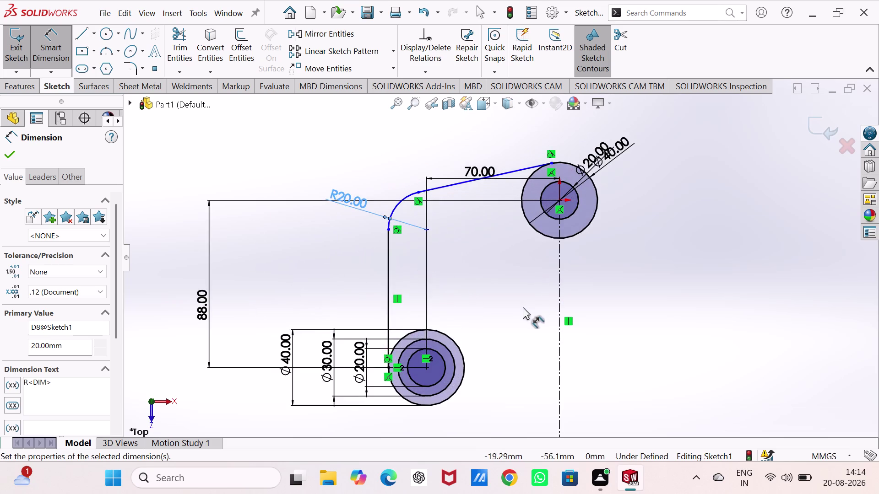
scroll(up, 3)
scroll(down, 3)
scroll(down, 3)
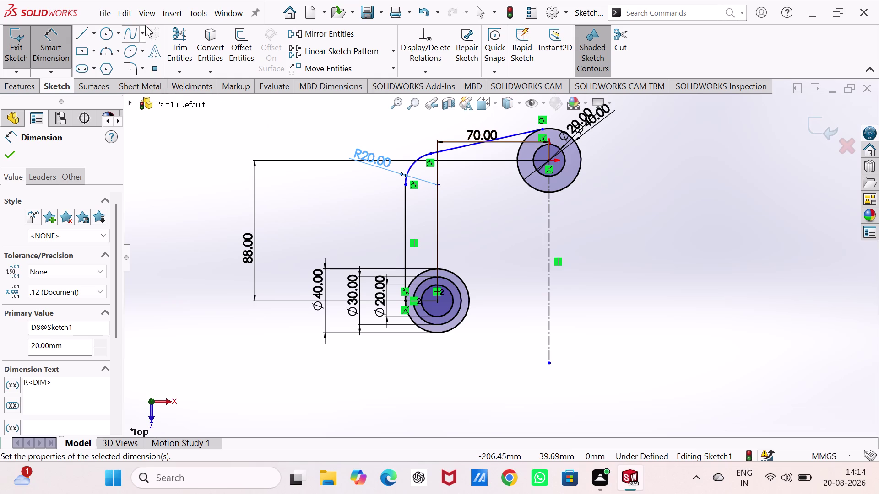
click(102, 31)
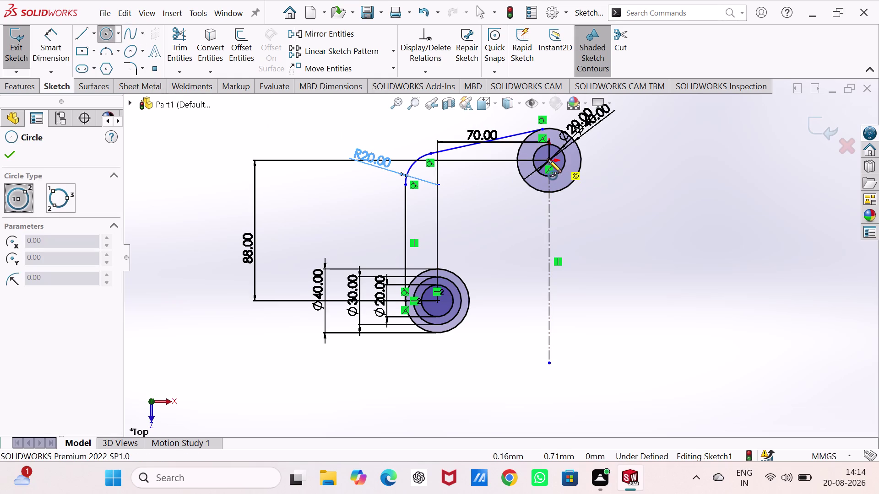
Draw a circle on the upper boss centre and dimension it to Ø30 mm.
click(547, 160)
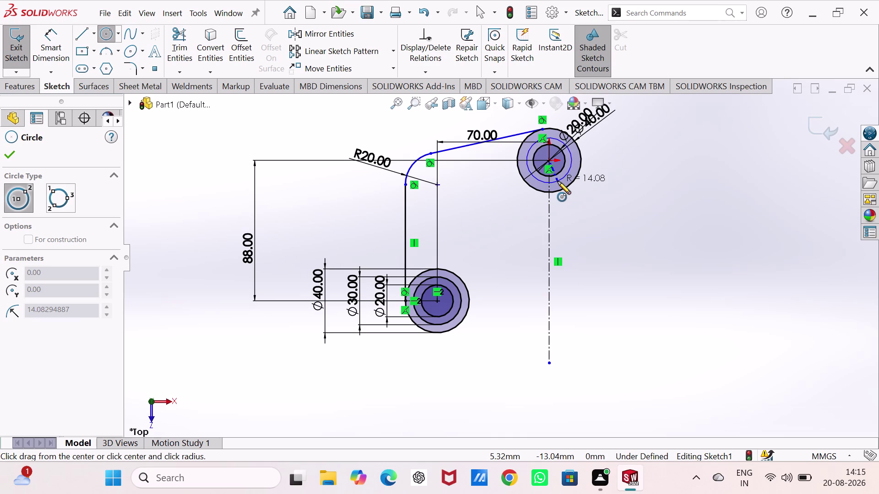
click(558, 181)
right_drag(642, 234, 645, 115)
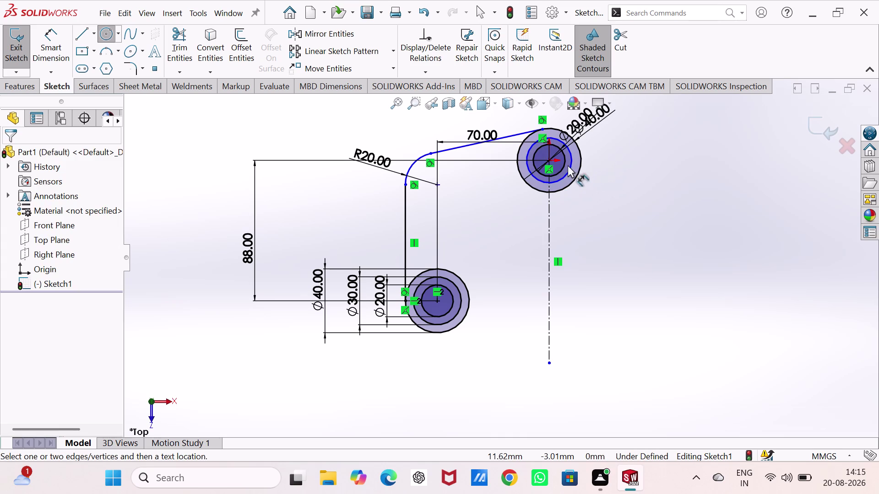
click(571, 165)
click(629, 130)
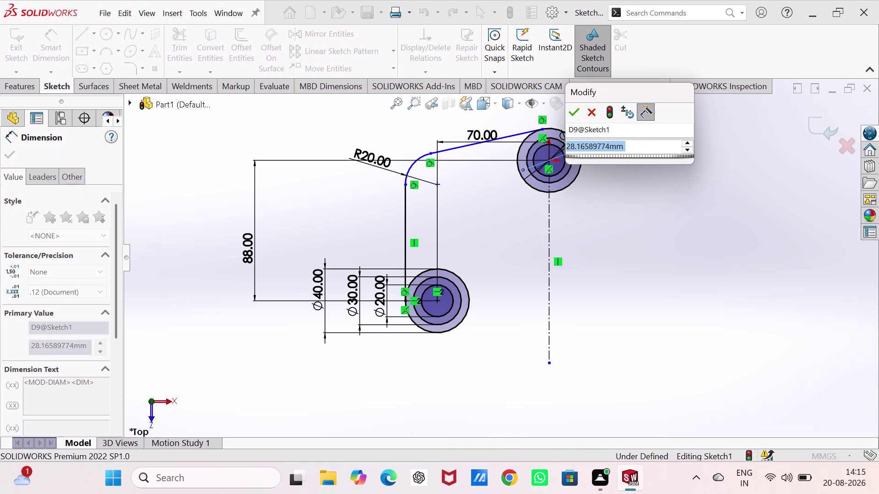
key(4)
key(BackSpace)
text(3)
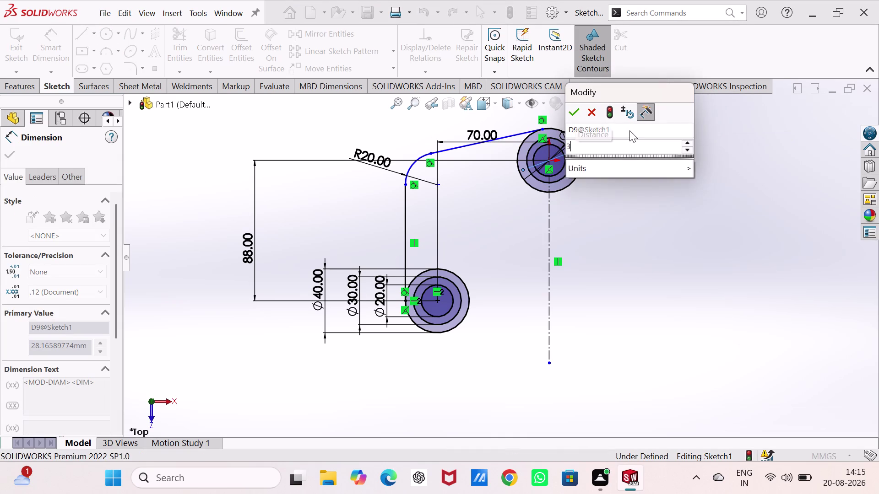
text(0)
key(Return)
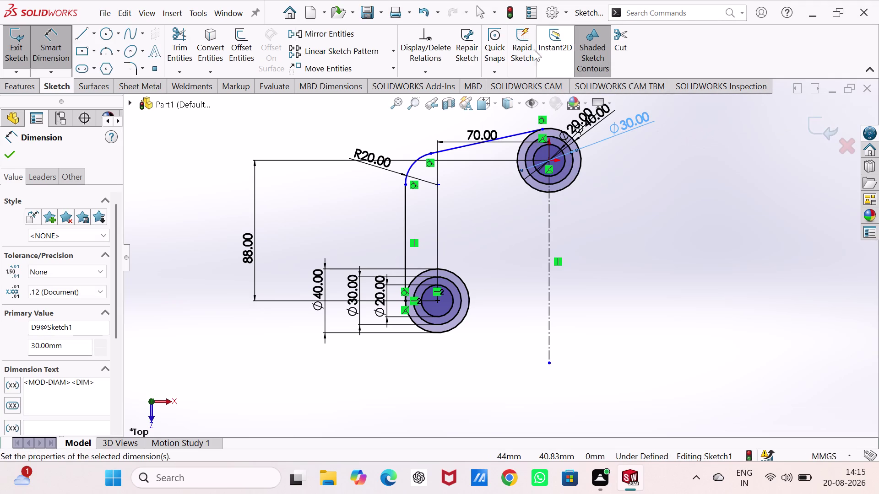
click(80, 35)
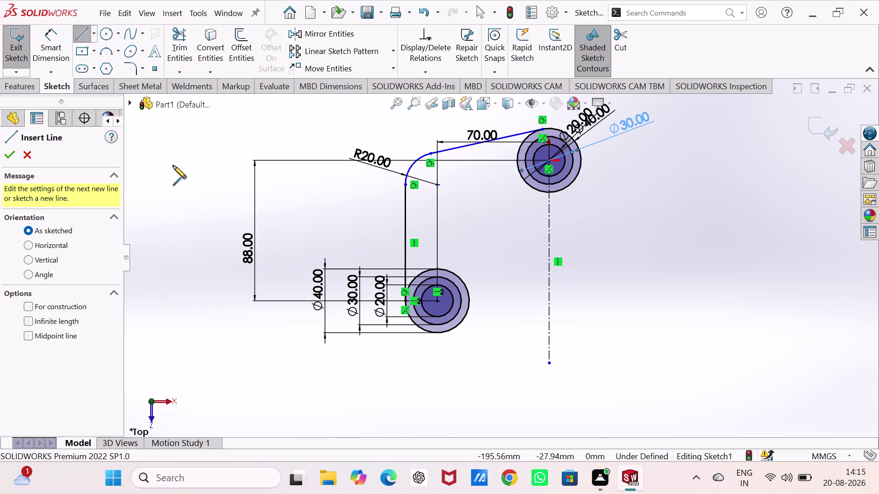
click(108, 50)
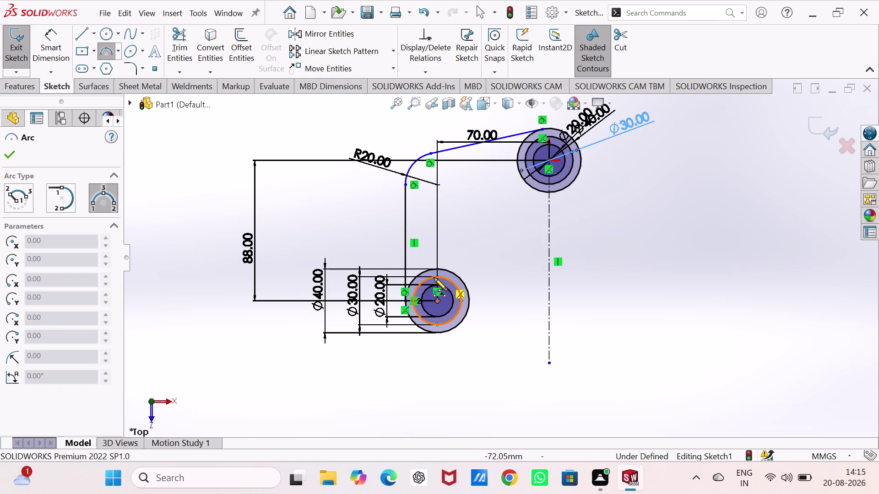
Draw a short 3-point arc from the lower Ø30 circle and adjust its free endpoint.
click(434, 277)
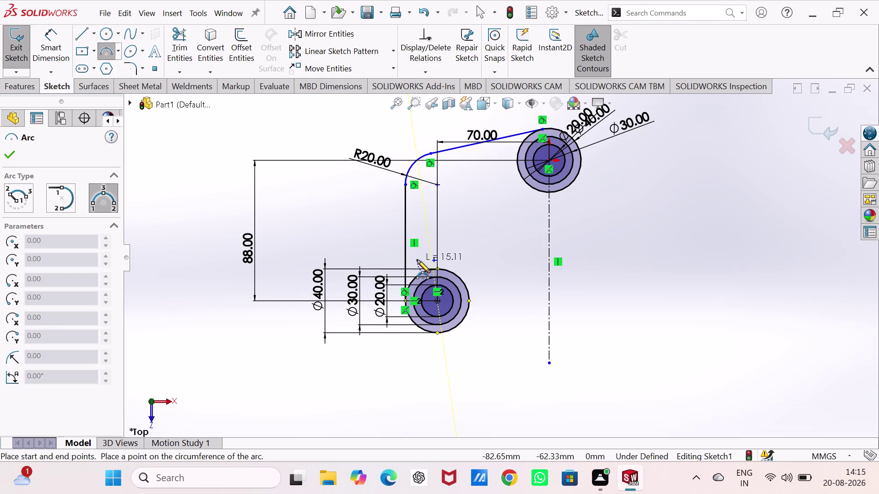
click(417, 260)
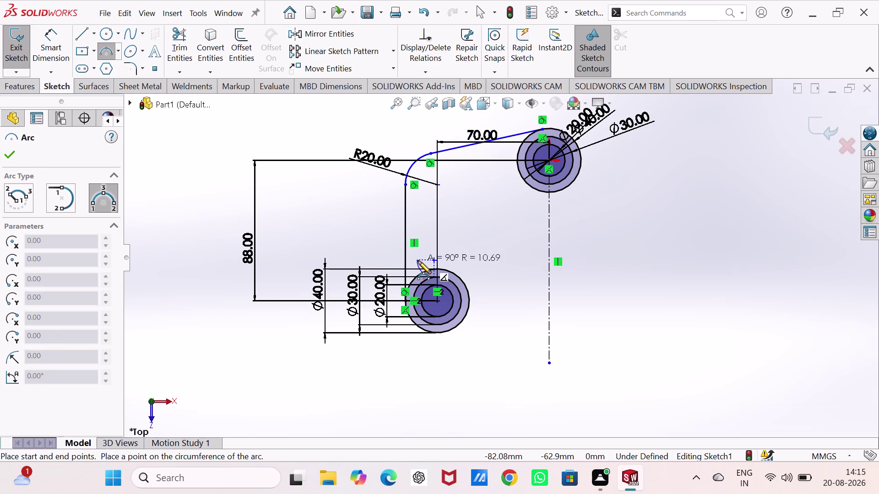
click(418, 261)
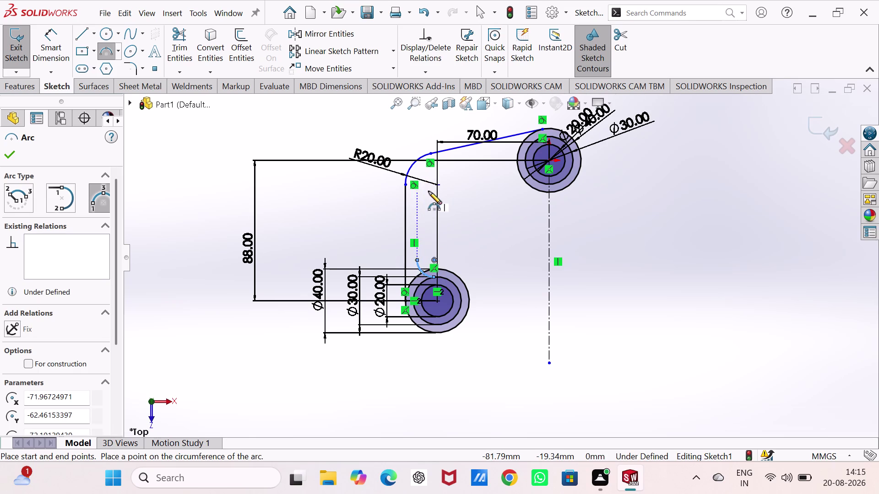
key(Escape)
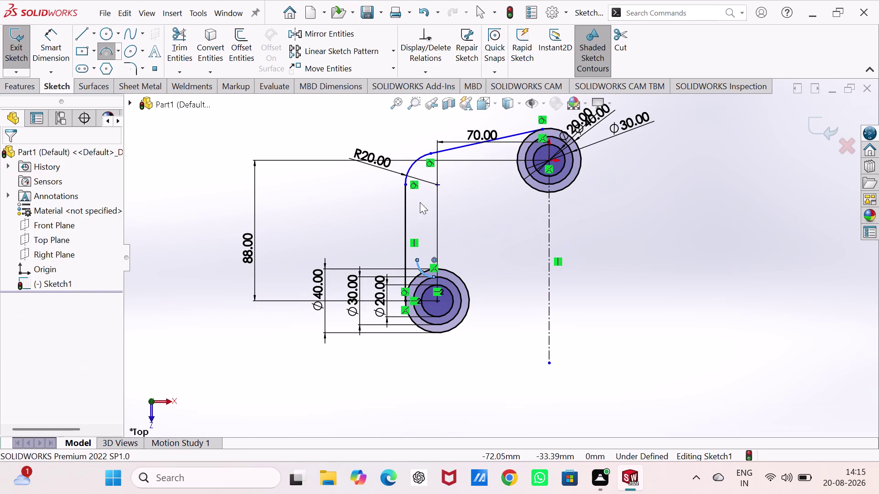
click(417, 261)
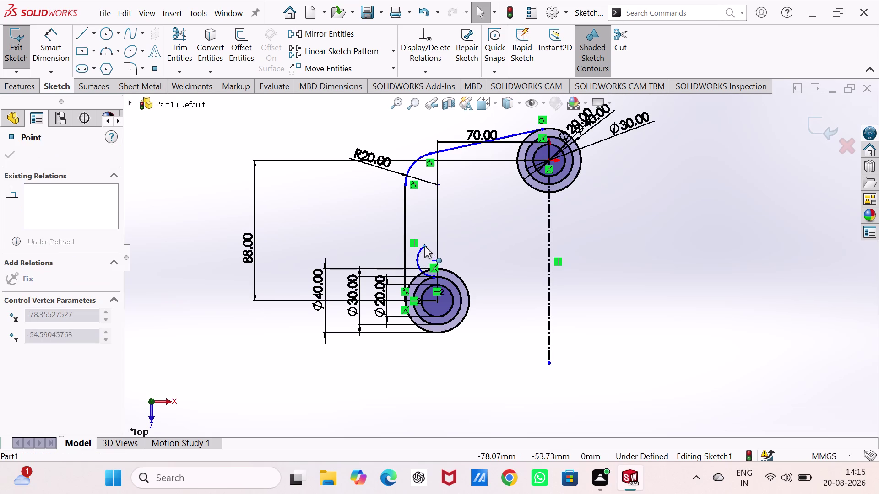
double_click(416, 260)
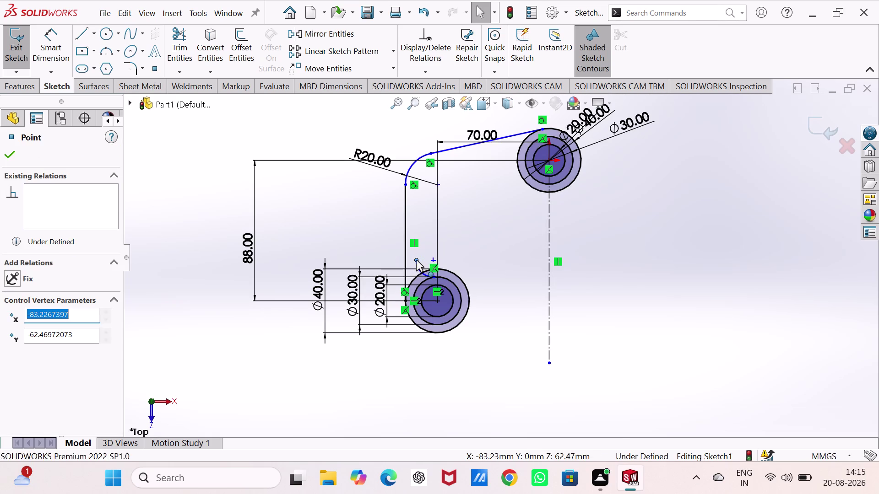
click(487, 270)
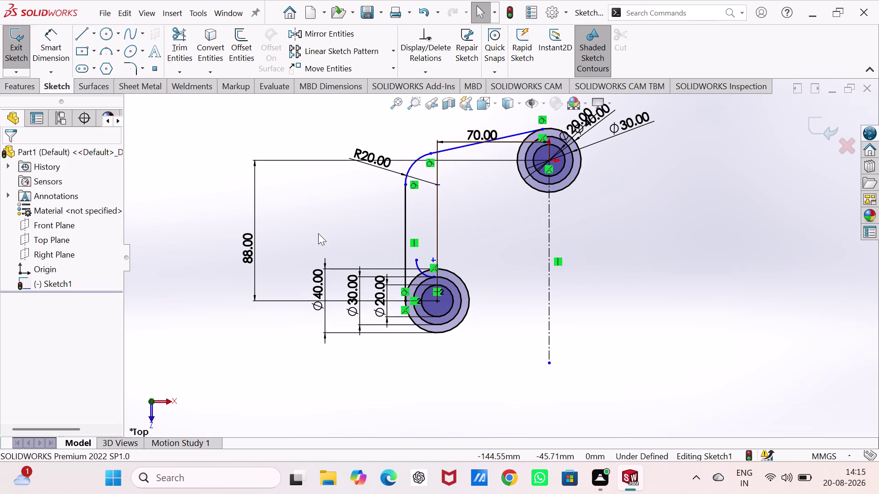
Draw a vertical line up from the small arc's end, then an R15.74 arc toward the upper boss.
right_drag(350, 217, 317, 230)
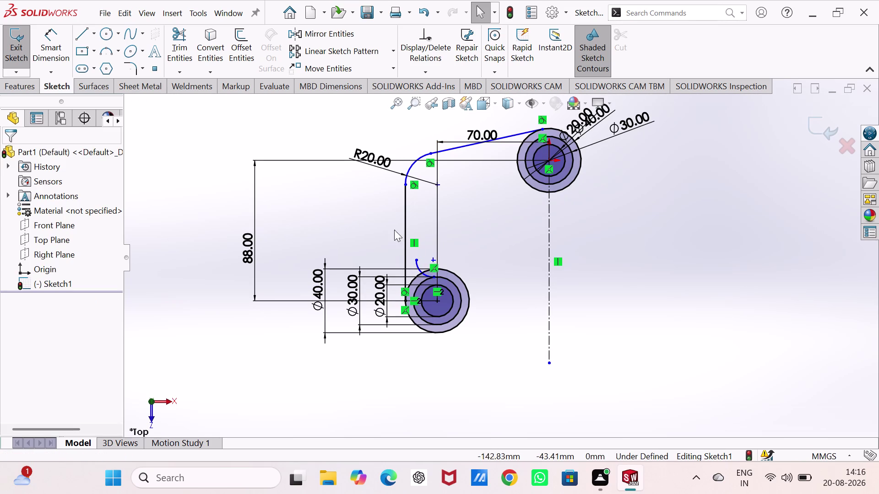
right_drag(347, 208, 345, 209)
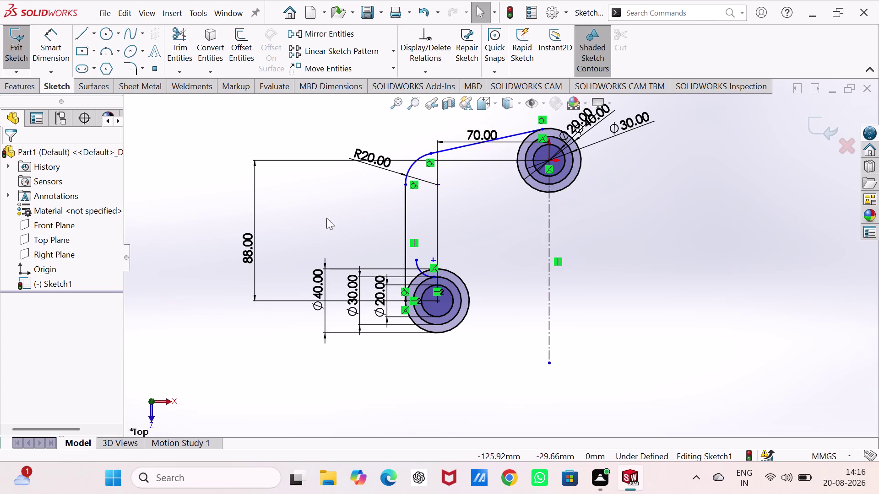
right_drag(345, 209, 260, 232)
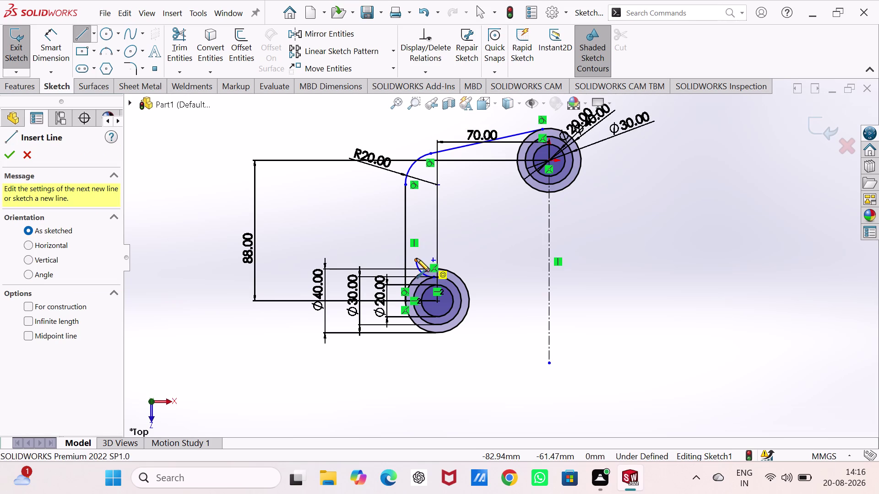
click(416, 259)
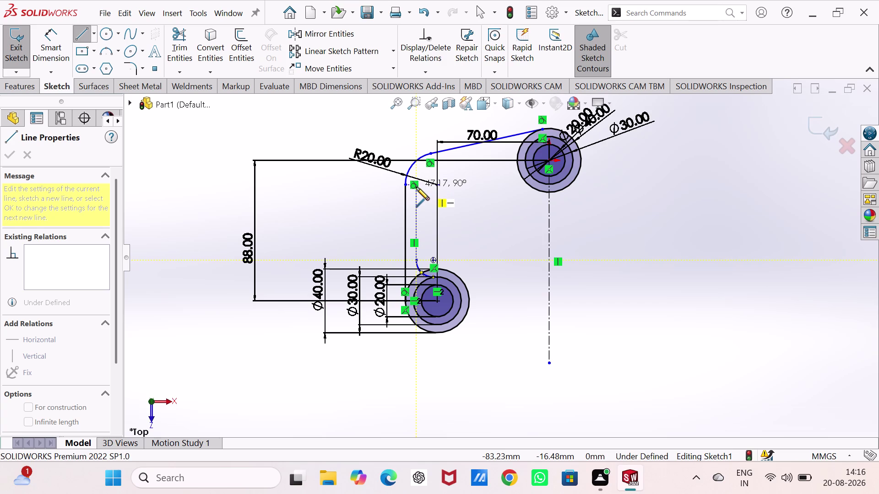
scroll(down, 3)
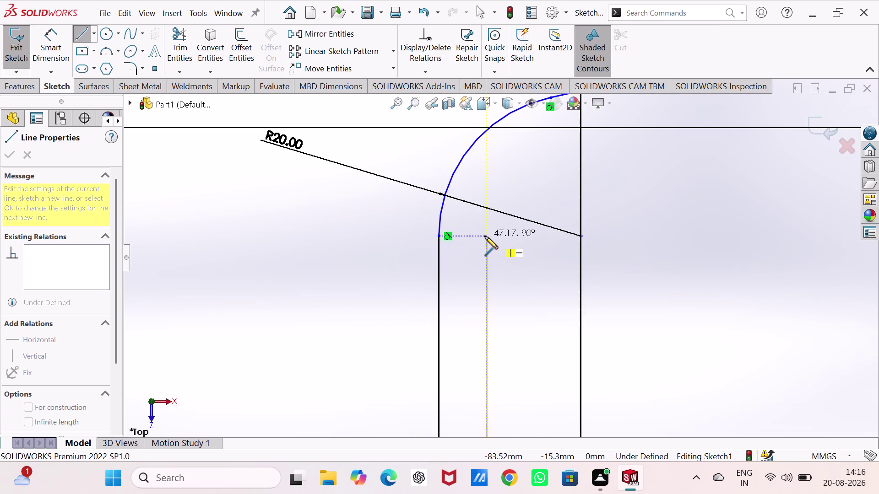
click(484, 236)
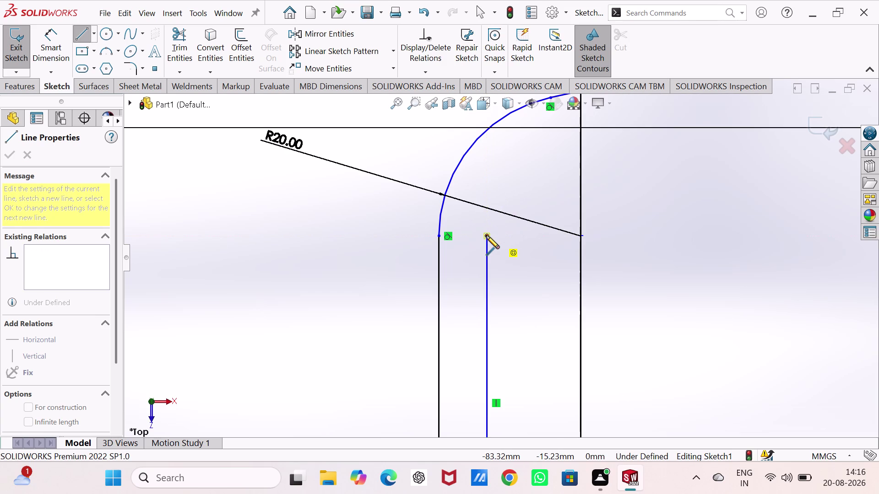
scroll(up, 3)
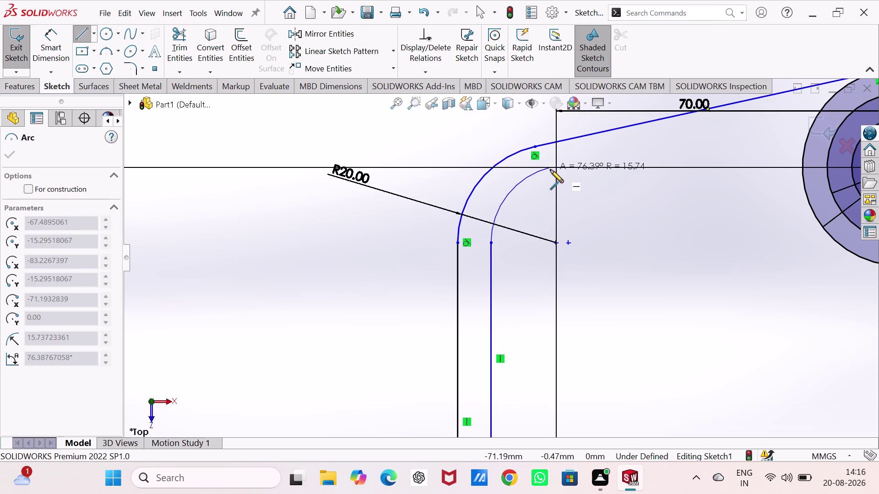
click(551, 170)
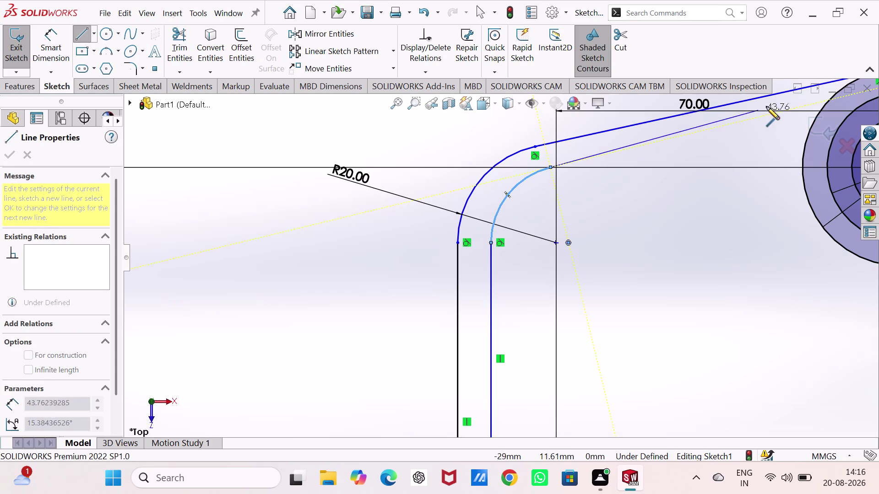
Draw the line toward the upper boss and a small arc ending on its Ø30 circle.
scroll(down, 3)
scroll(down, 3)
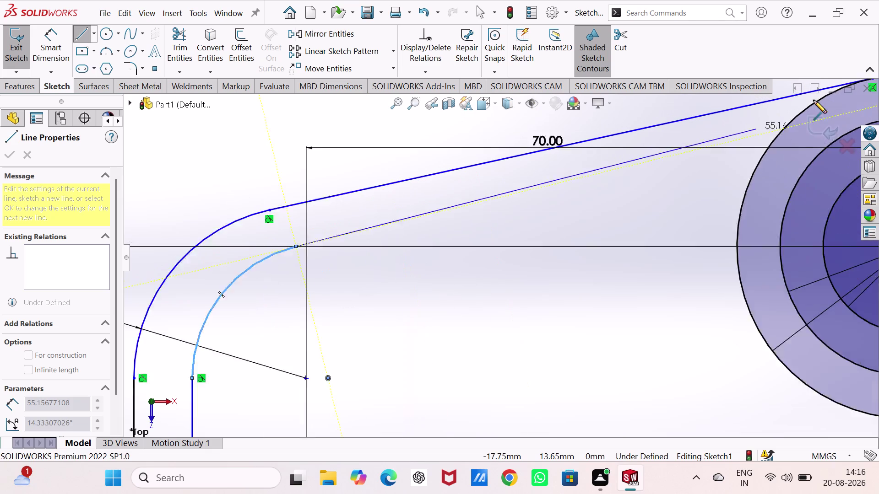
scroll(up, 3)
scroll(down, 3)
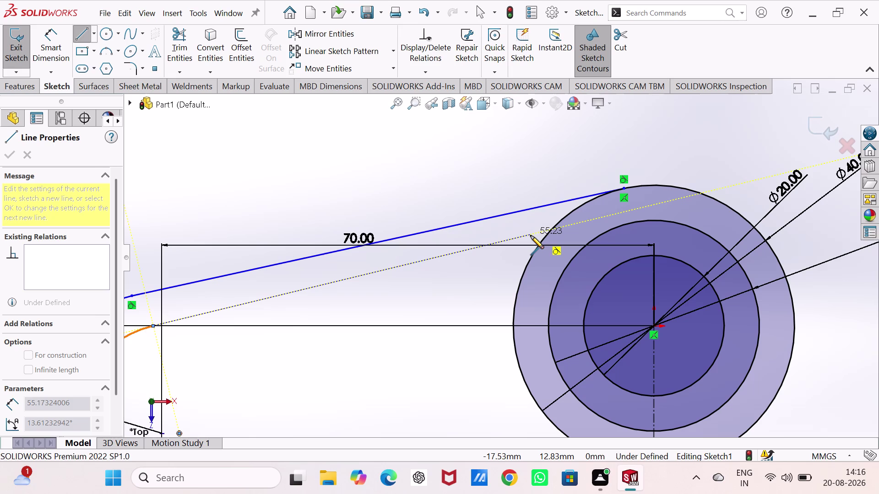
click(531, 236)
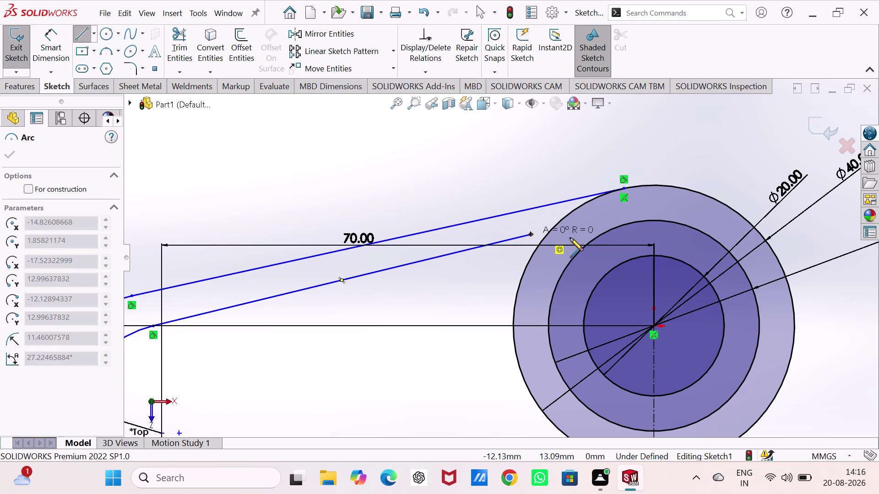
click(566, 264)
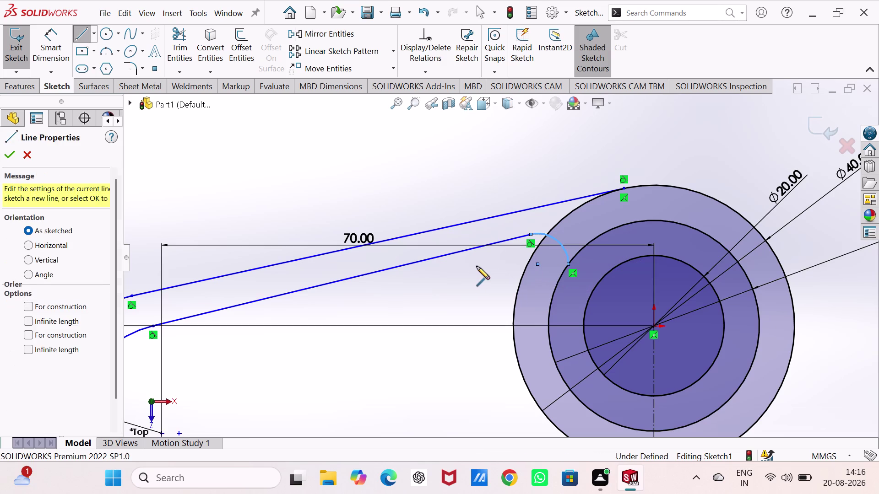
key(Escape)
key(Escape)
Make the small arc tangent to the upper boss's 30 mm circle.
click(566, 250)
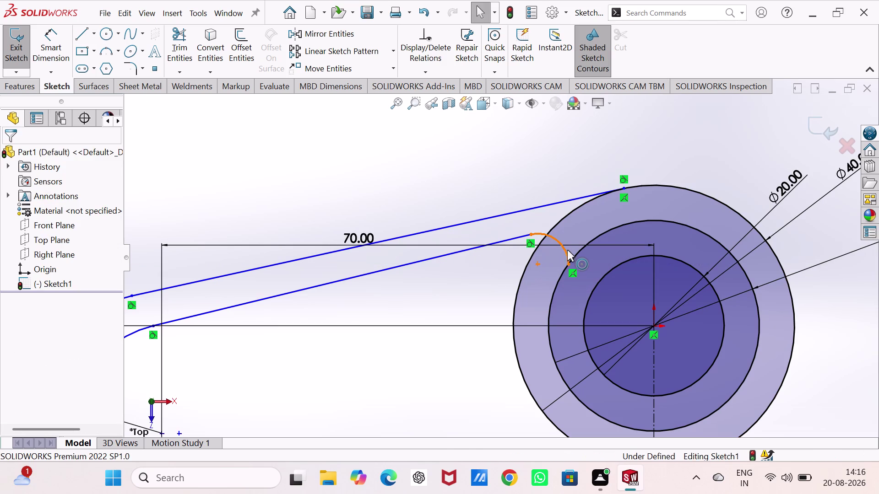
click(573, 255)
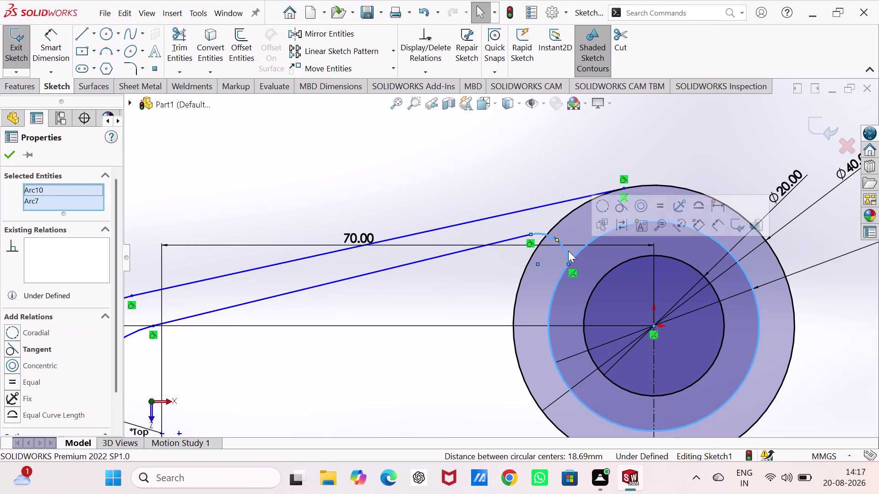
click(618, 210)
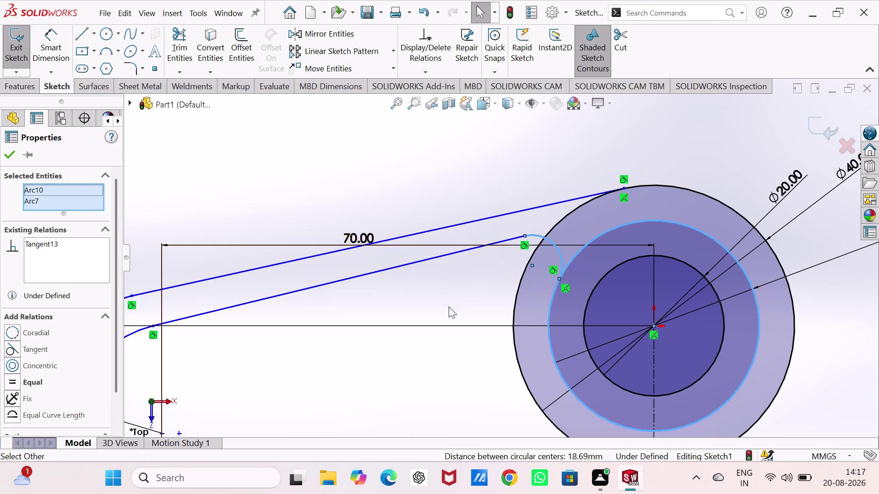
click(449, 307)
scroll(up, 3)
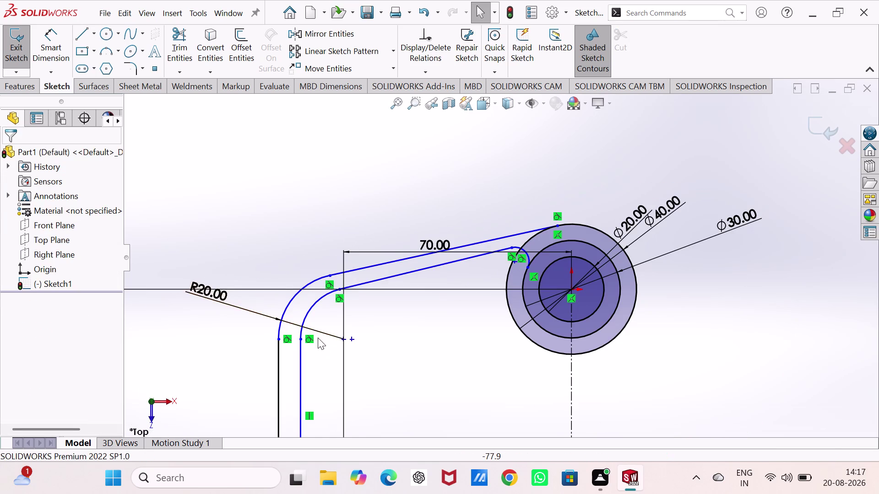
scroll(down, 3)
scroll(up, 3)
scroll(up, 3)
scroll(down, 3)
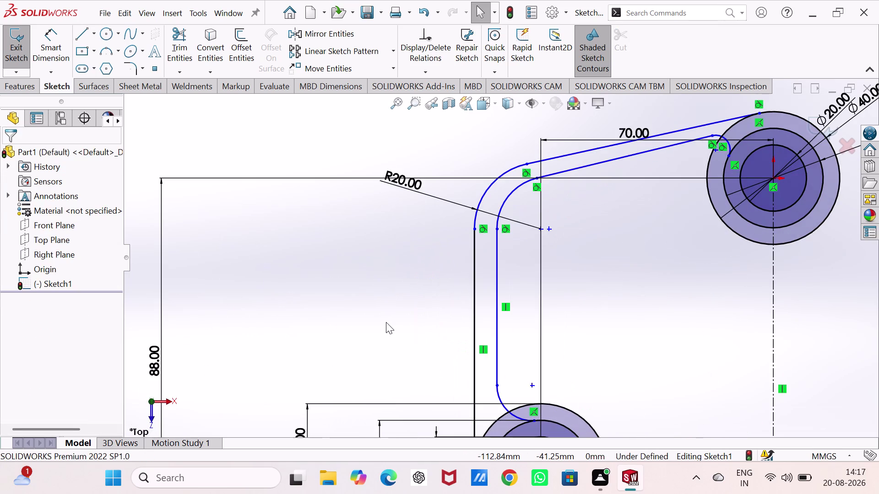
right_drag(340, 316, 314, 167)
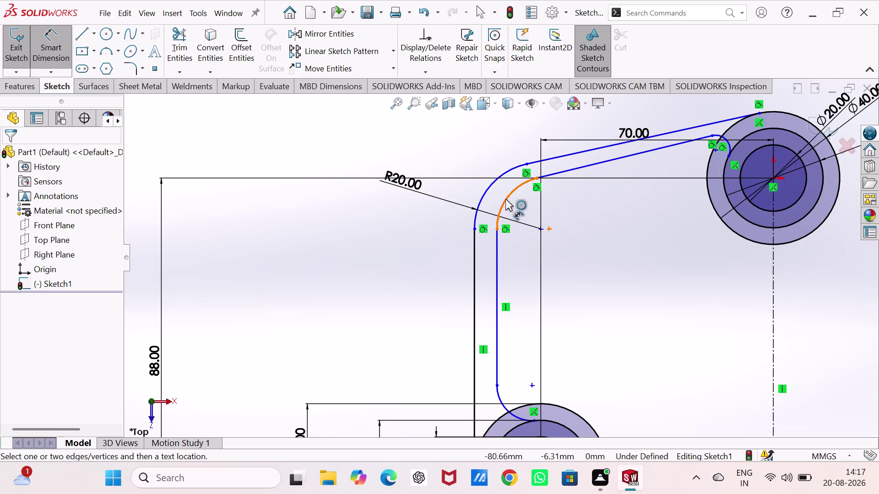
Dimension the inner bend arc, try radius 20, and undo to keep R15.74.
click(505, 200)
click(436, 154)
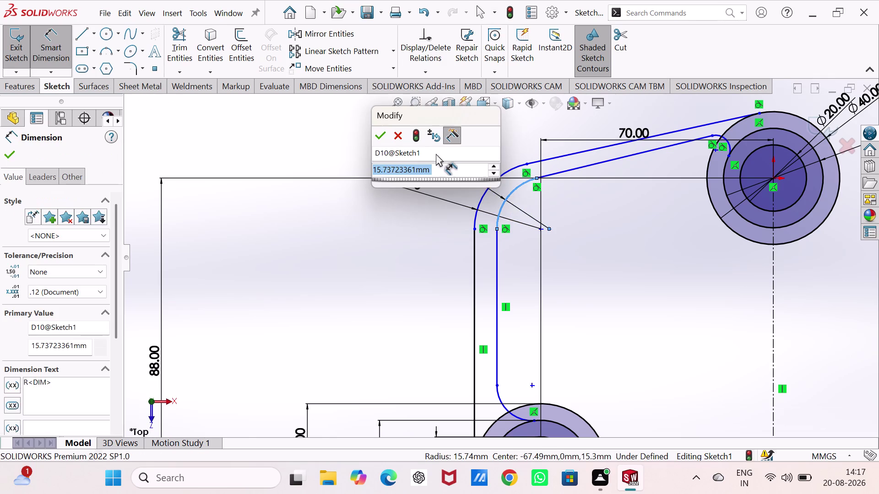
text(20)
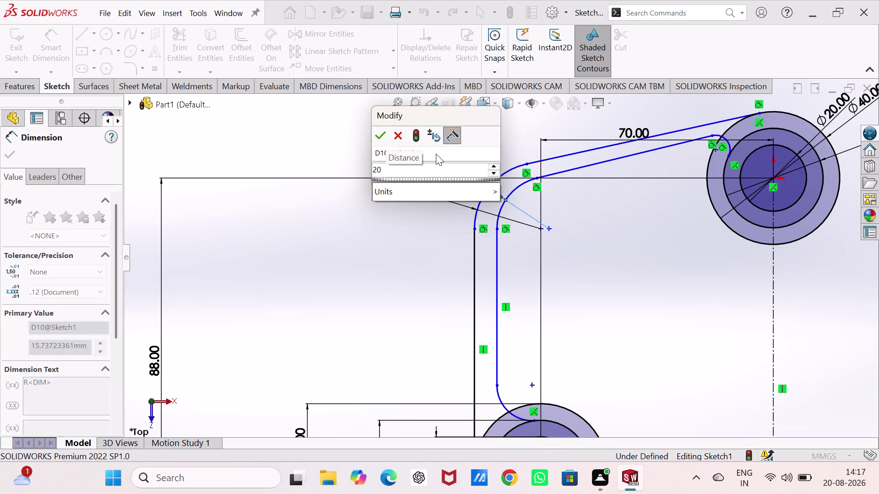
key(Return)
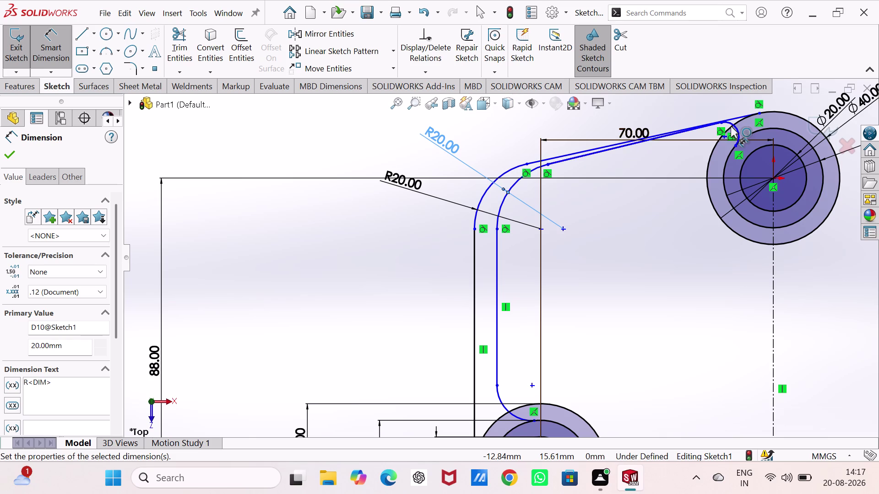
key(ctrl+z)
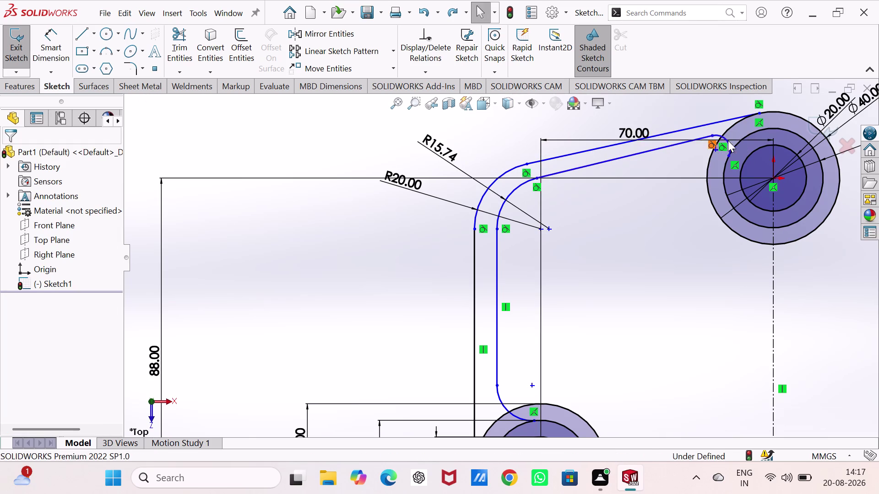
Dimension the small arc beside the upper-right boss to a 5 mm radius.
scroll(down, 3)
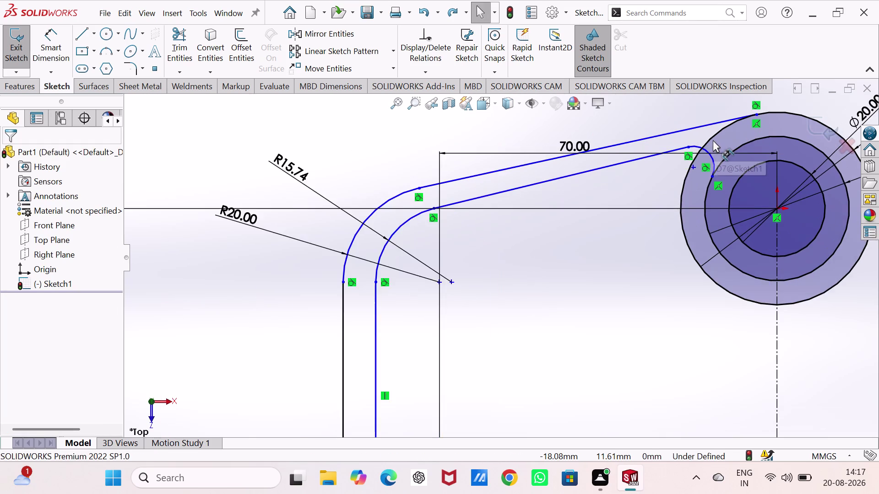
click(683, 173)
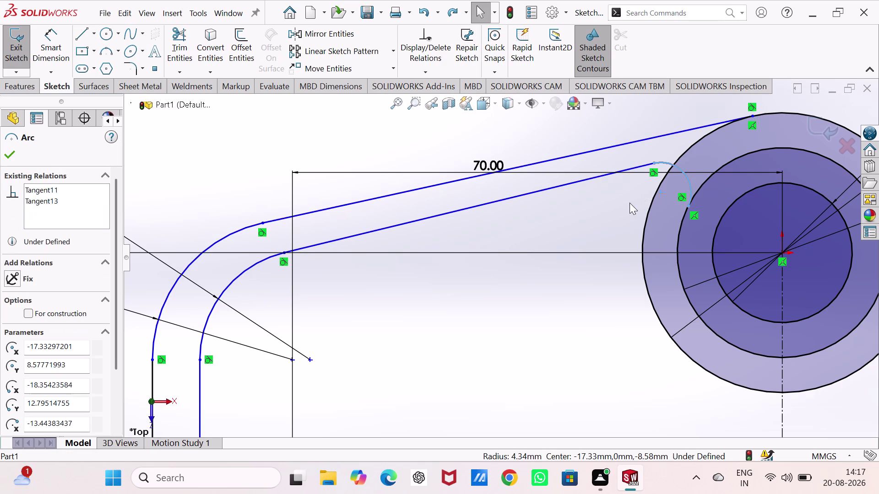
key(Escape)
right_drag(478, 308, 487, 274)
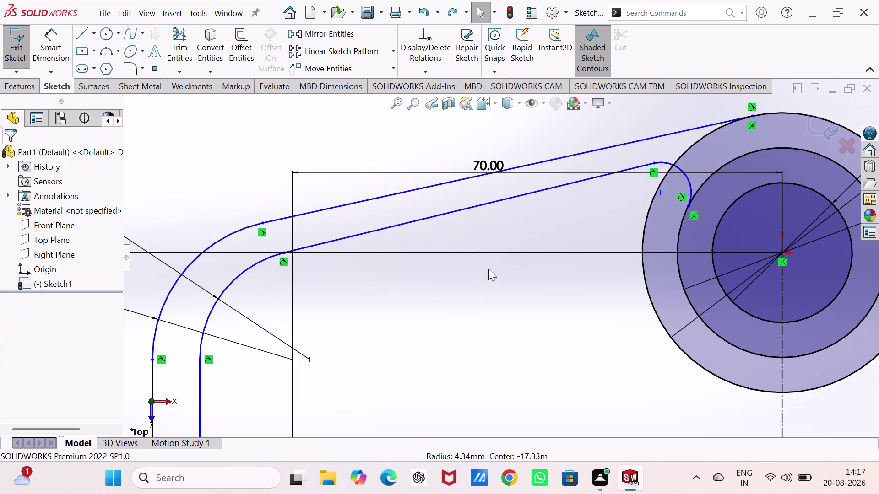
right_drag(487, 274, 519, 185)
click(684, 178)
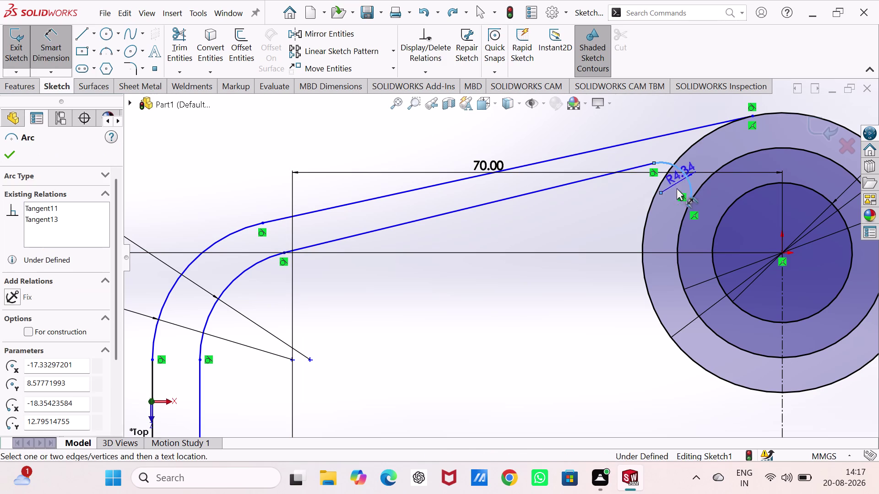
click(629, 214)
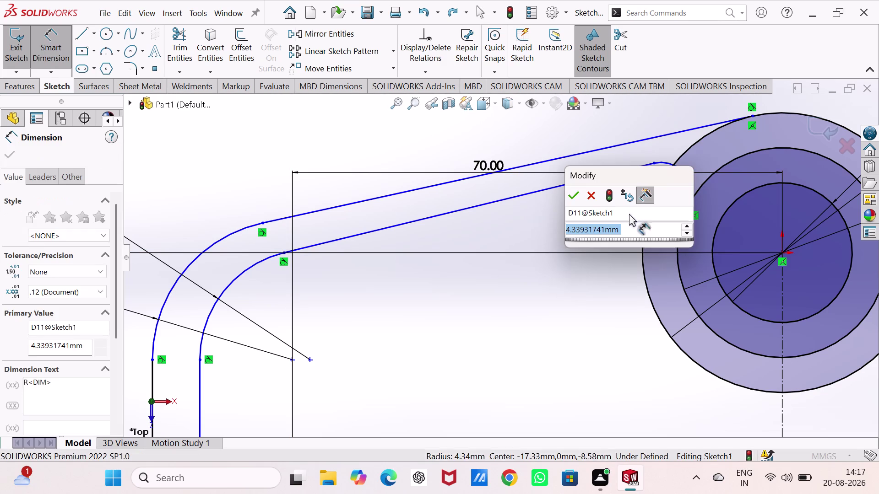
key(5)
key(Return)
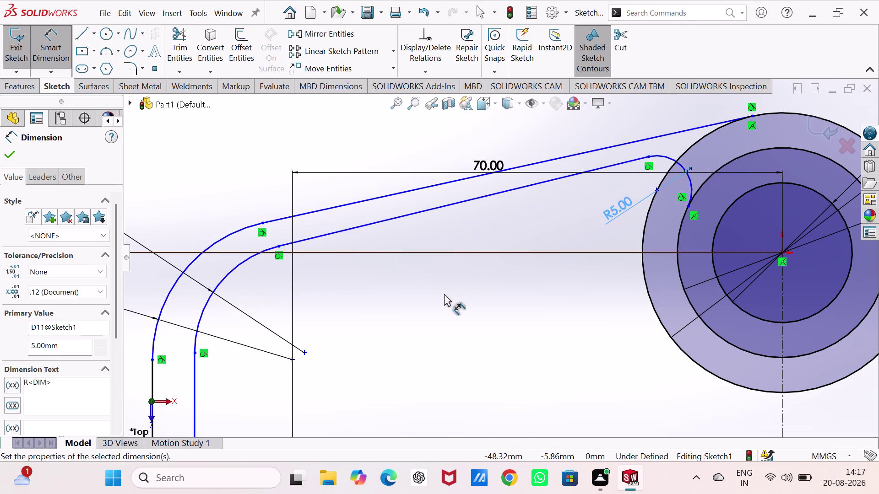
scroll(up, 3)
scroll(down, 3)
scroll(up, 3)
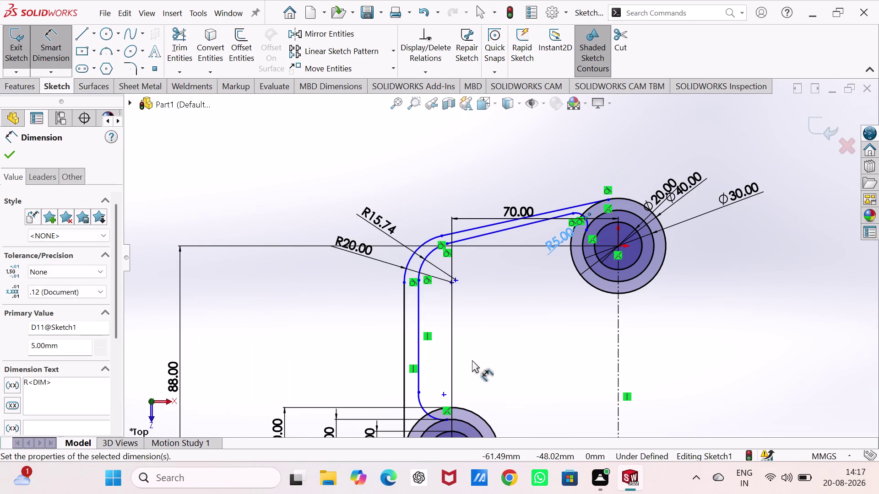
scroll(up, 3)
scroll(down, 3)
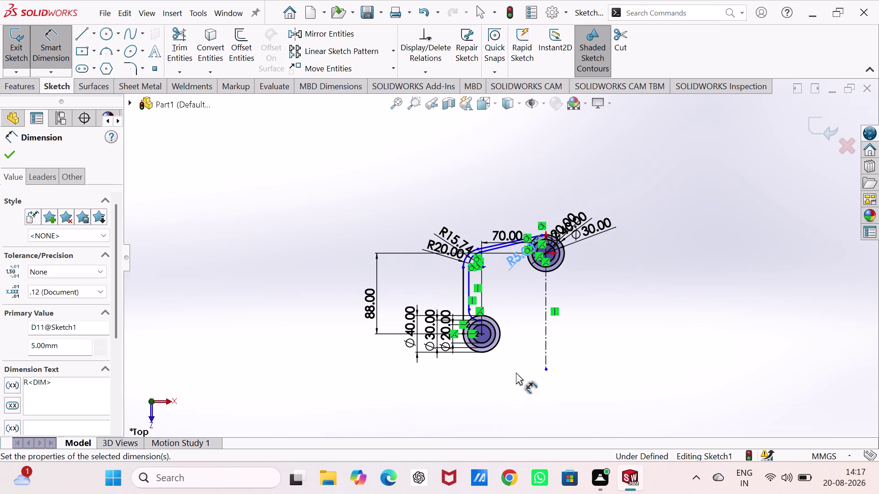
Make the bend arc's lower endpoint coincident with the lower Ø30 circle.
scroll(down, 3)
scroll(down, 3)
scroll(up, 3)
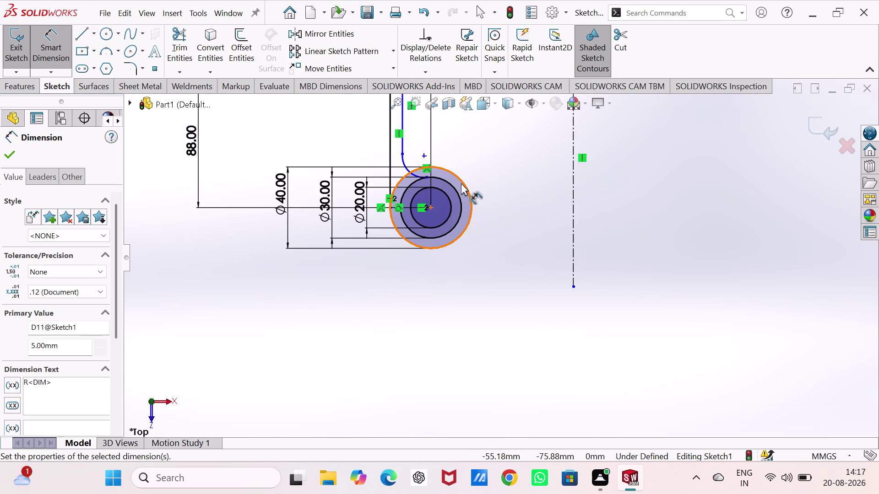
scroll(down, 3)
key(Escape)
key(Escape)
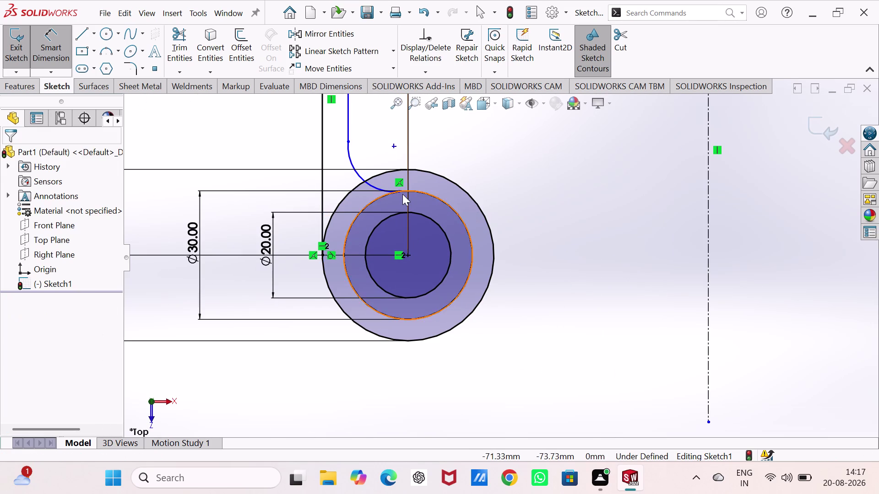
click(401, 192)
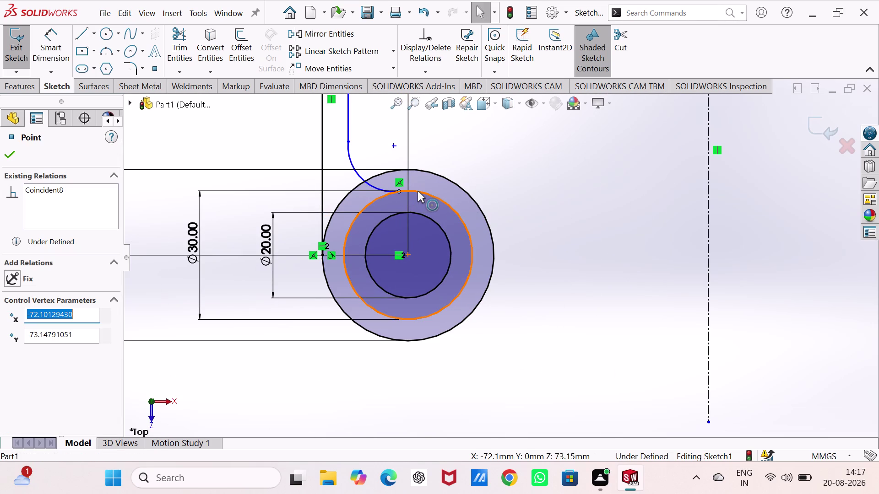
click(418, 191)
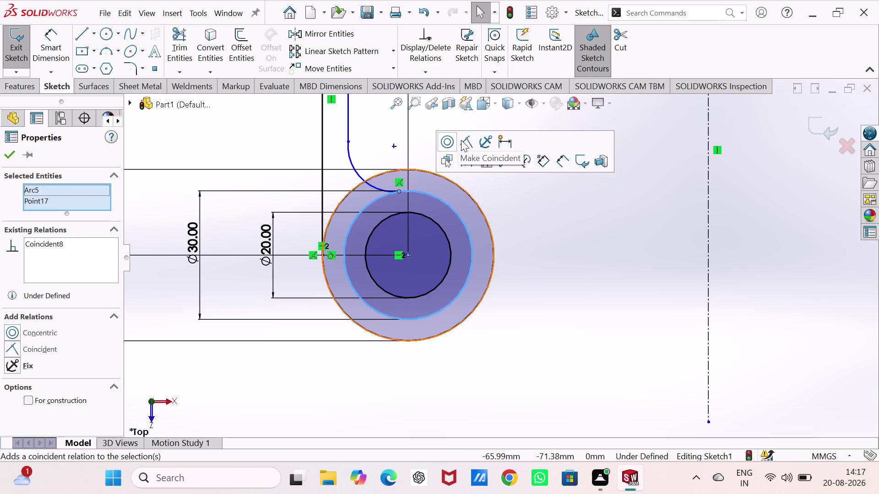
click(525, 201)
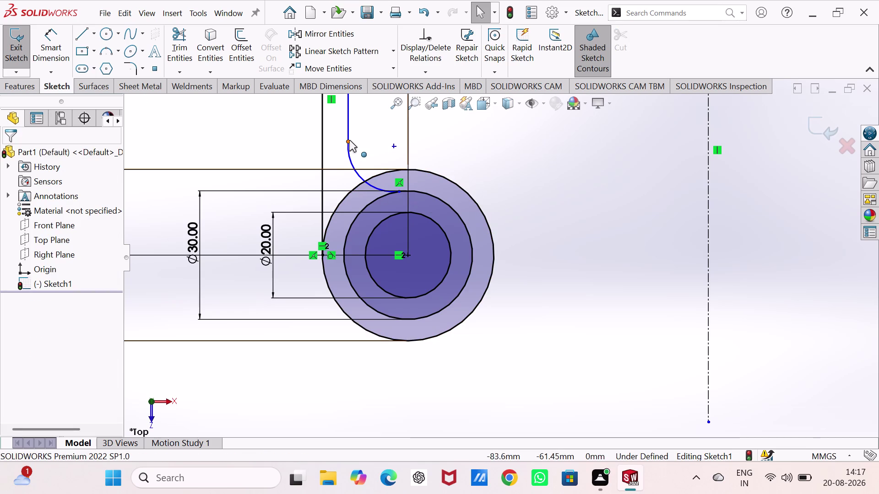
Make the bend arc tangent at its top end and tangent to the Ø30 circle.
click(349, 140)
click(373, 91)
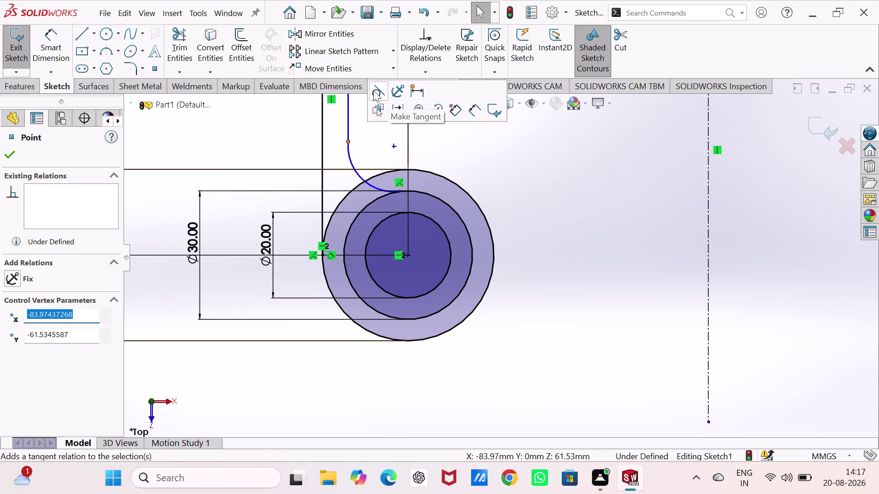
click(460, 153)
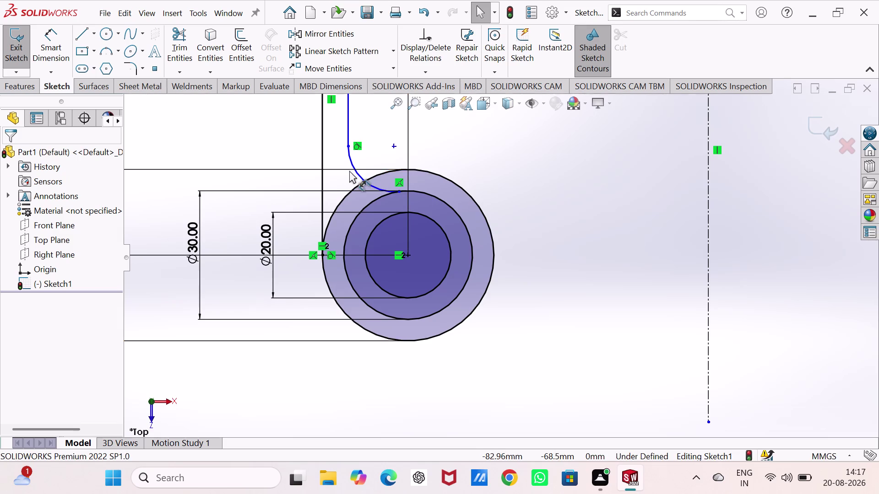
click(352, 162)
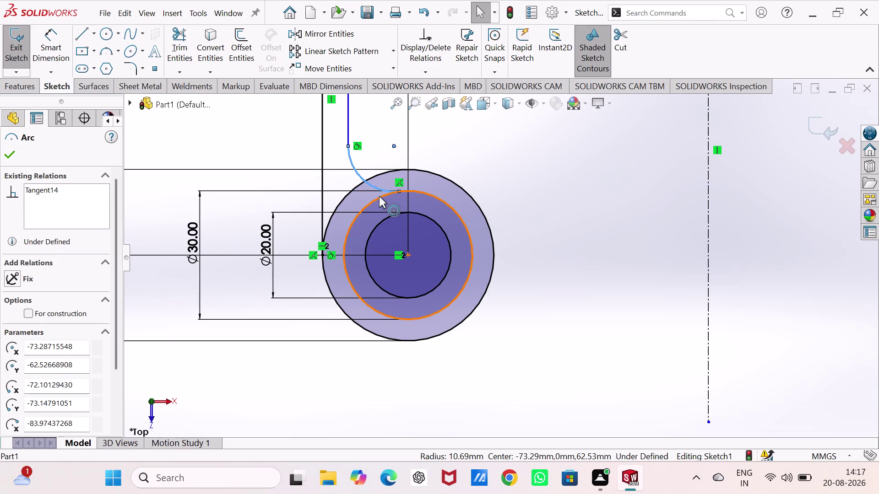
click(379, 196)
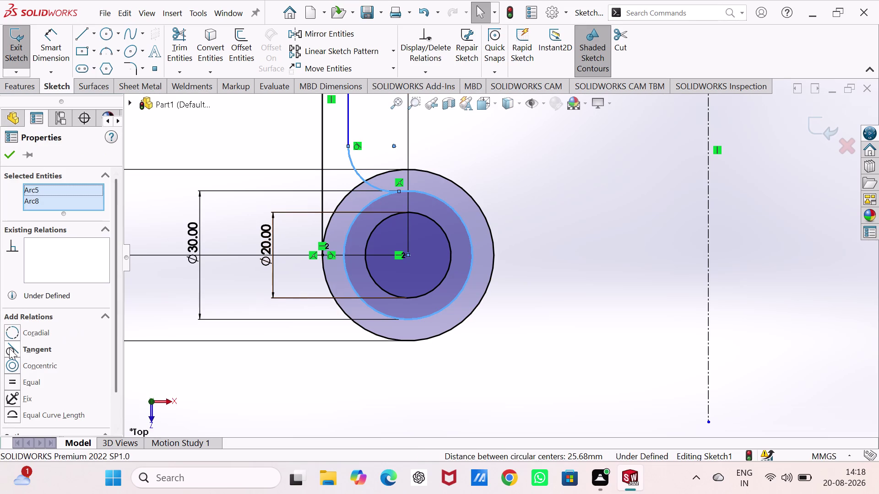
click(9, 348)
click(544, 254)
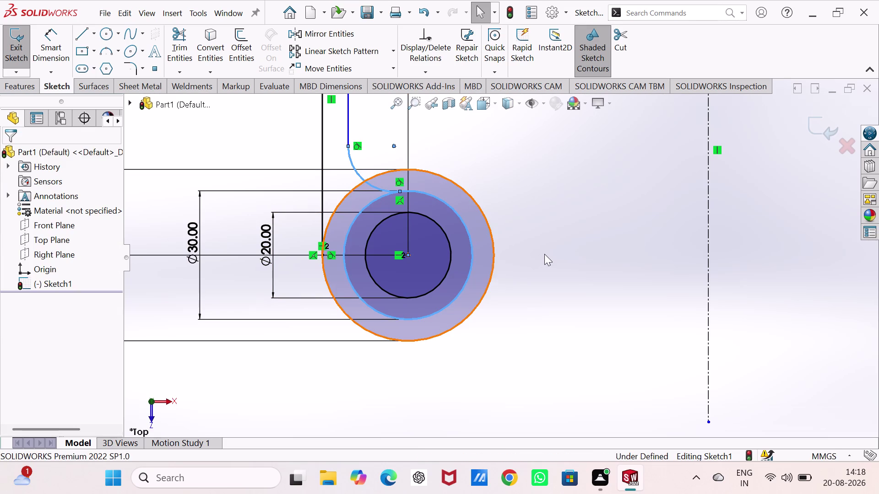
Begin a radius dimension on the lower bend arc.
scroll(up, 3)
scroll(up, 3)
scroll(down, 3)
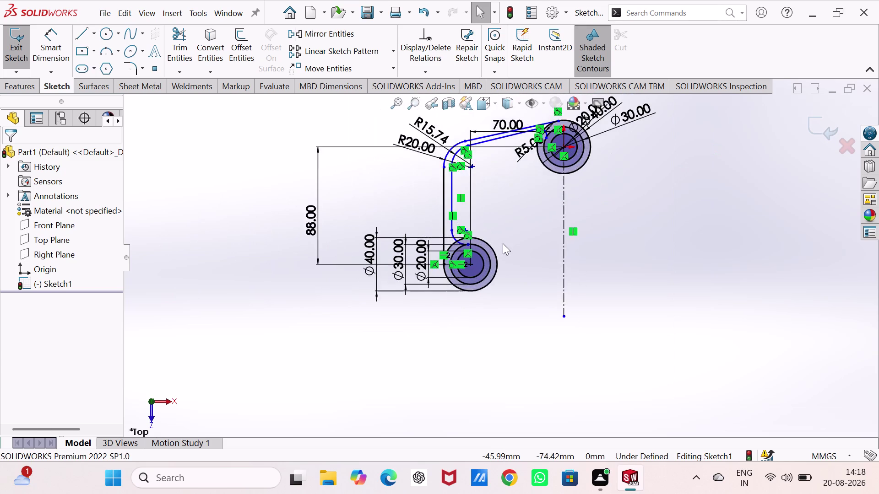
scroll(down, 3)
scroll(down, 3)
right_drag(596, 340, 582, 109)
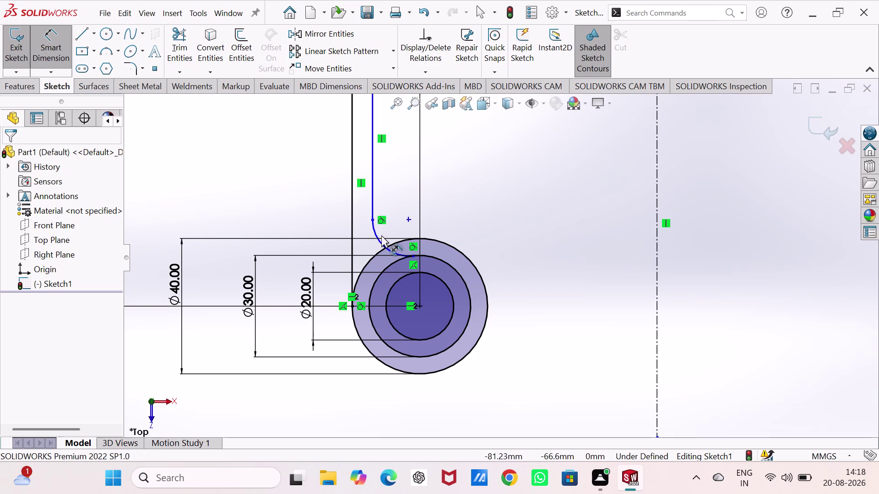
click(378, 240)
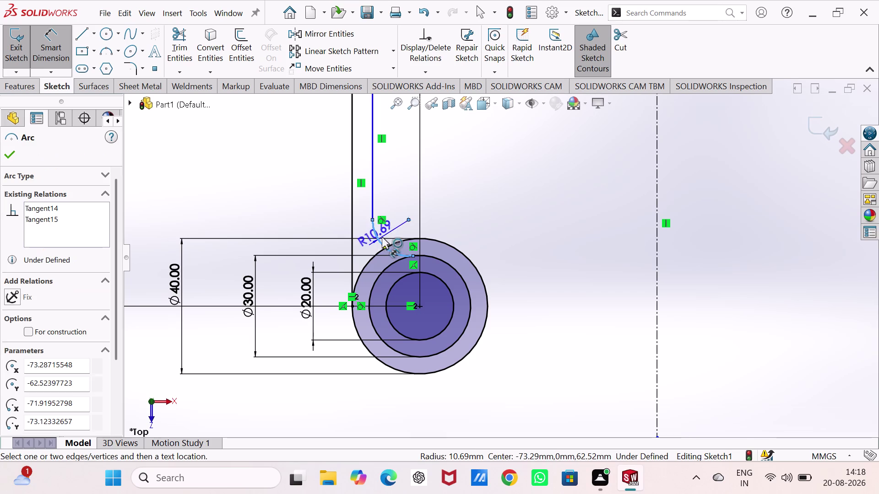